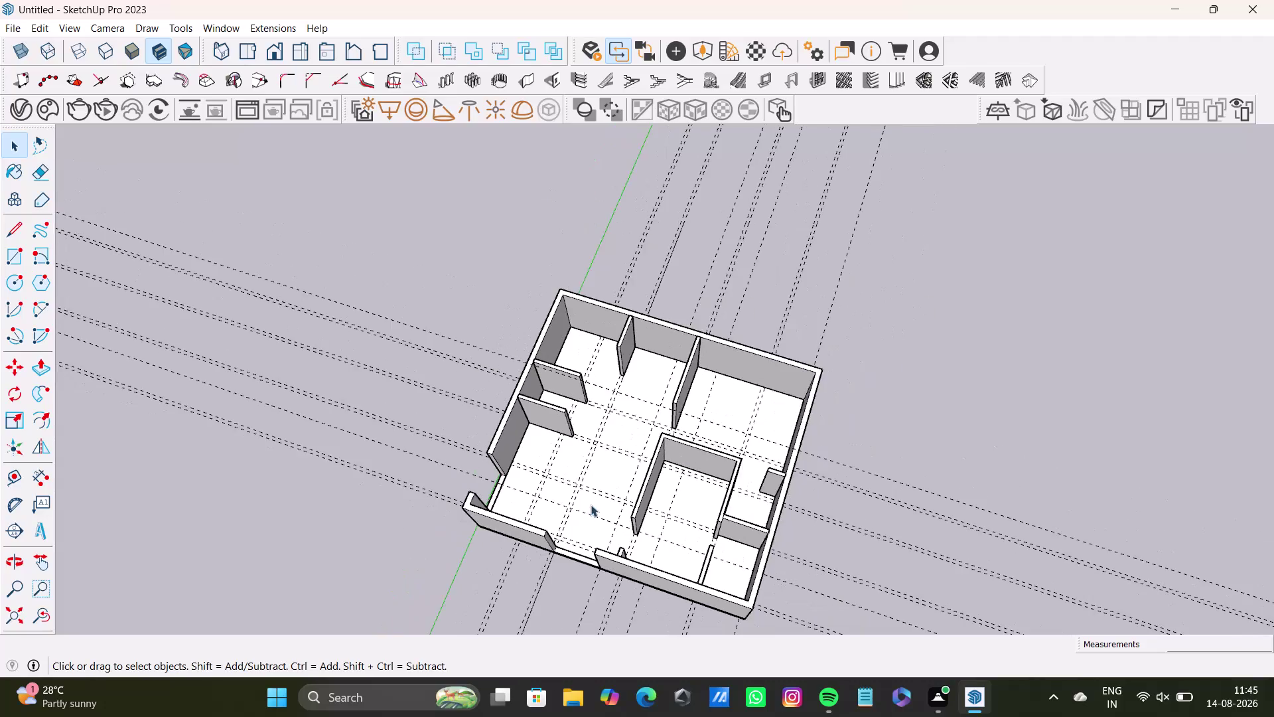
Orbit the floor plan to the thin jamb and select its front face.
middle_drag(603, 546, 793, 406)
scroll(up, 3)
middle_drag(701, 529, 929, 472)
scroll(up, 3)
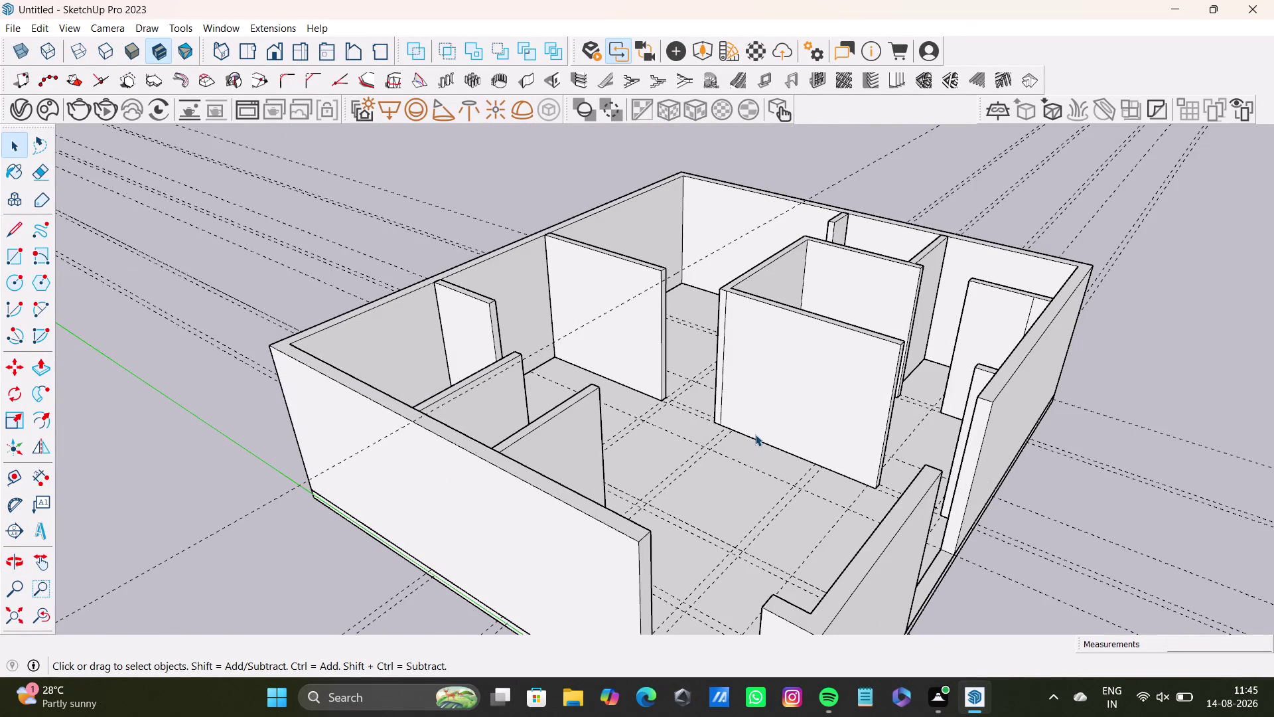
middle_drag(765, 454, 464, 438)
middle_drag(582, 343, 704, 322)
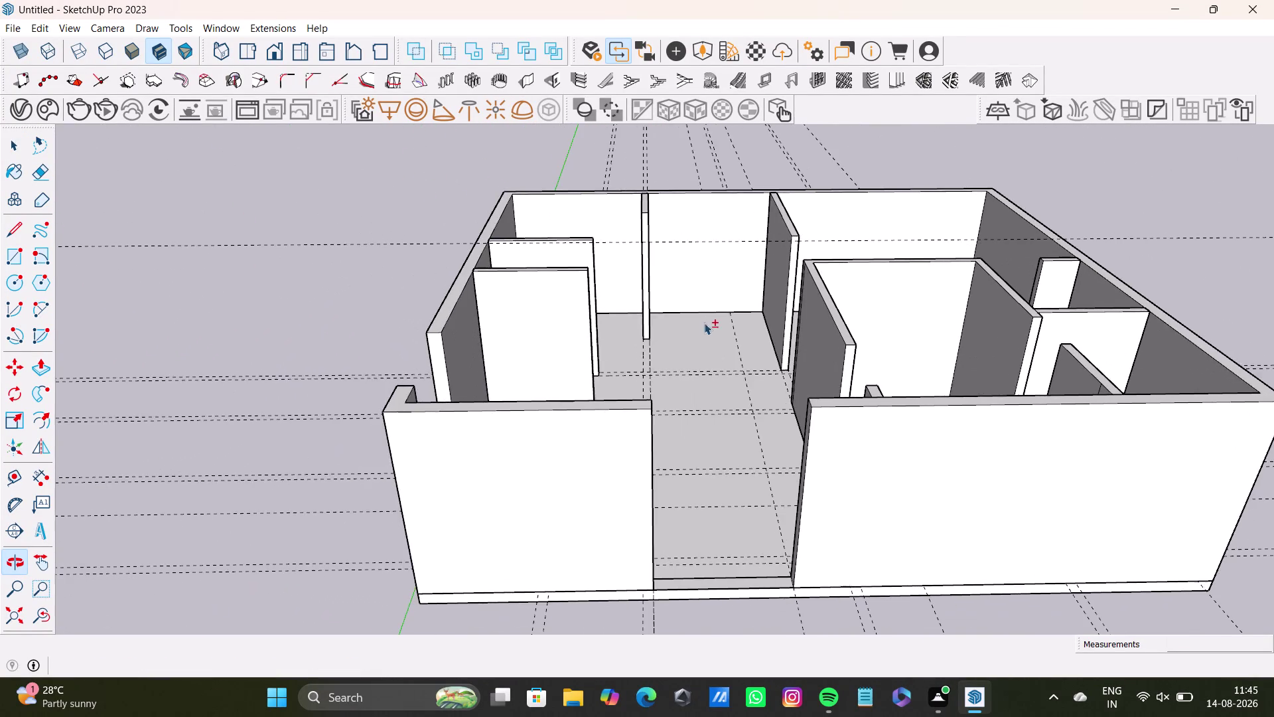
middle_drag(653, 404, 382, 391)
middle_drag(633, 323, 643, 439)
scroll(up, 3)
scroll(up, 3)
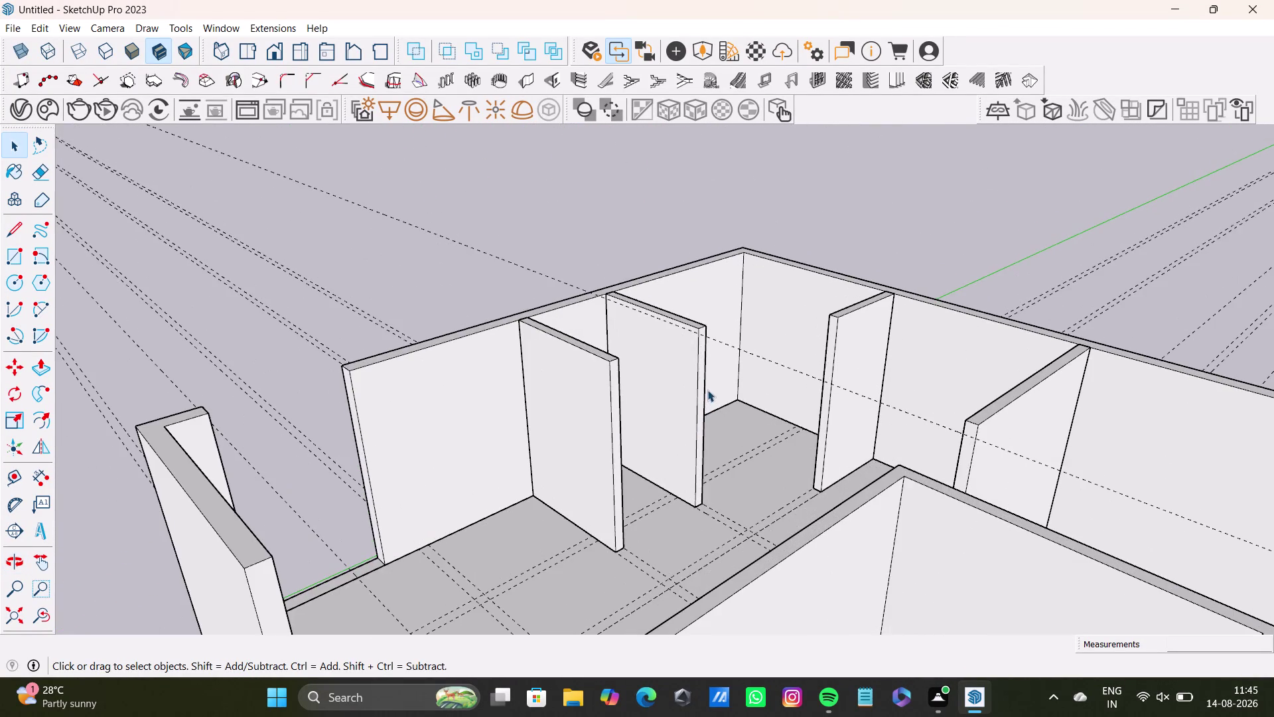
middle_drag(707, 389, 676, 346)
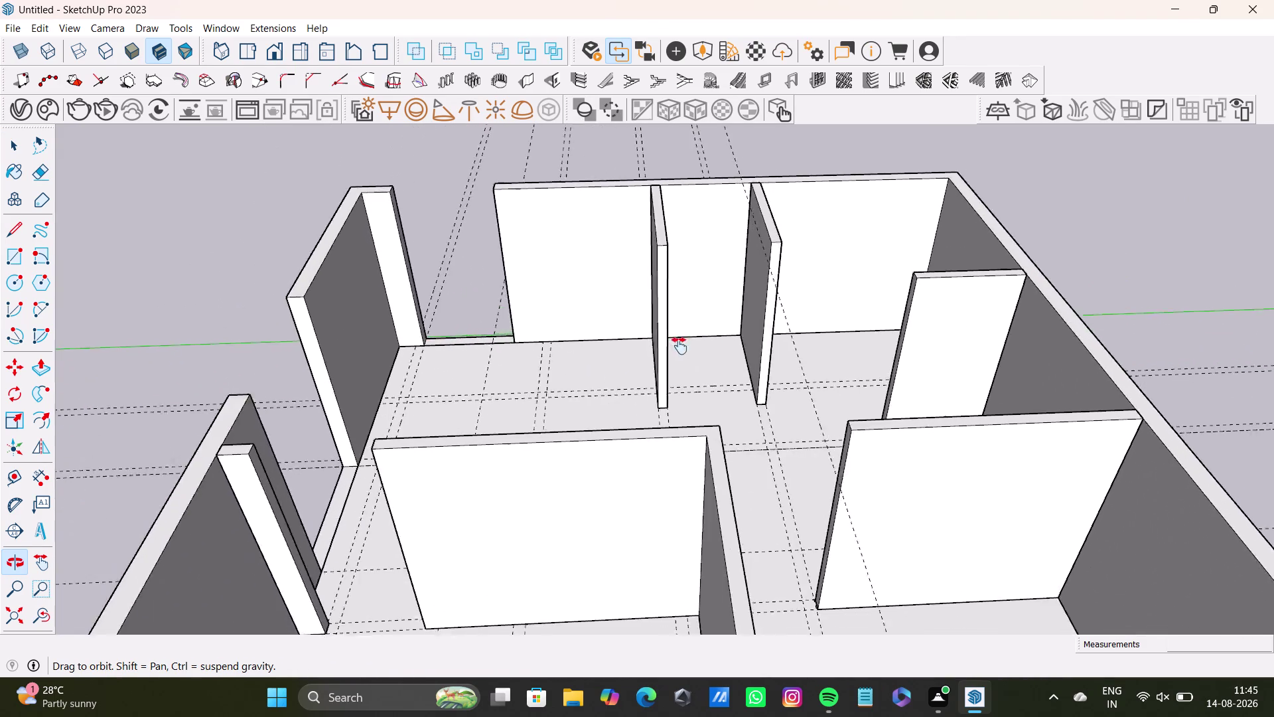
middle_drag(676, 345, 819, 278)
middle_drag(614, 412, 380, 442)
middle_drag(386, 372, 400, 366)
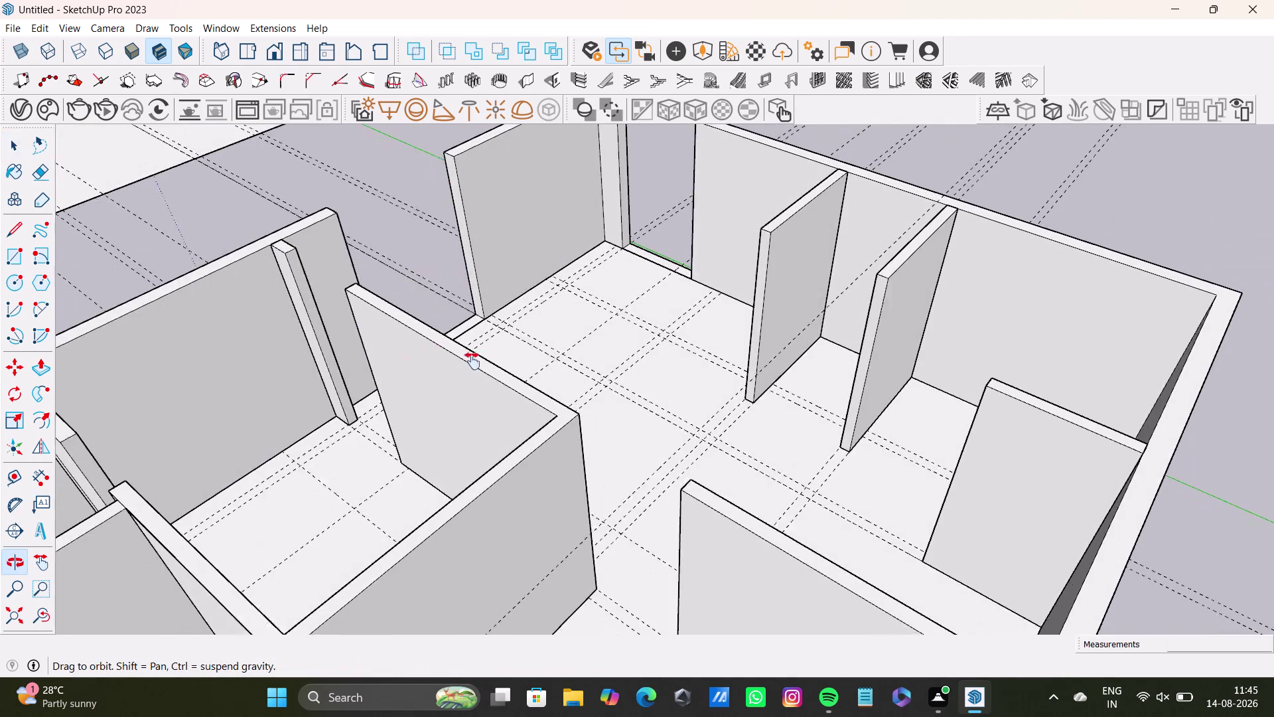
middle_drag(400, 366, 592, 398)
scroll(up, 3)
middle_drag(585, 330, 708, 411)
middle_drag(664, 437, 535, 447)
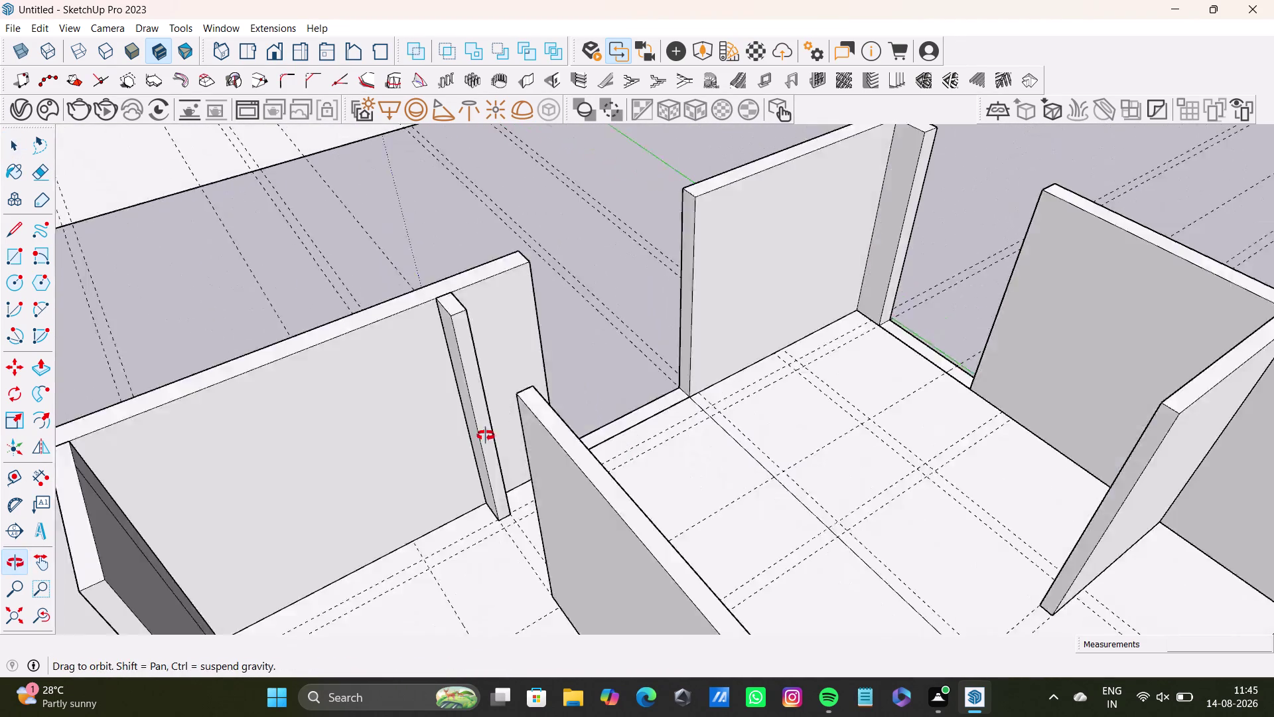
middle_drag(535, 447, 488, 436)
middle_drag(485, 388, 680, 440)
scroll(up, 3)
scroll(up, 3)
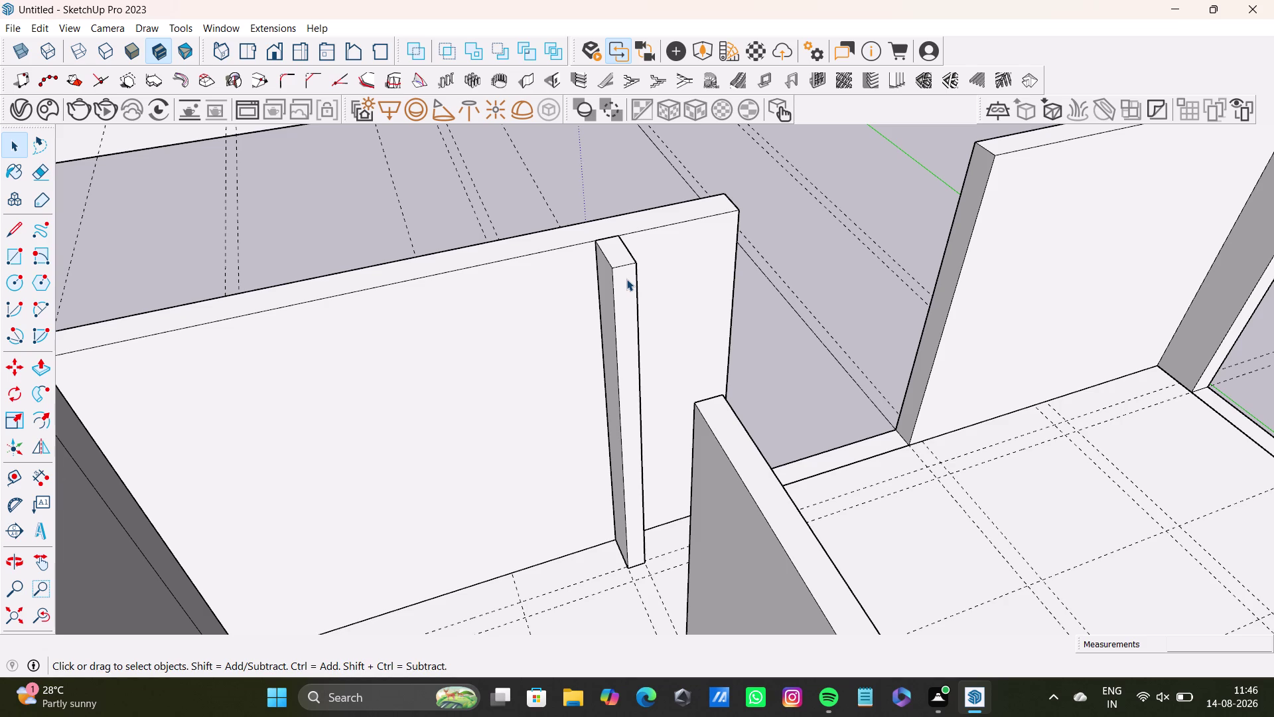
key(space)
double_click(629, 366)
double_click(620, 325)
click(625, 325)
scroll(down, 3)
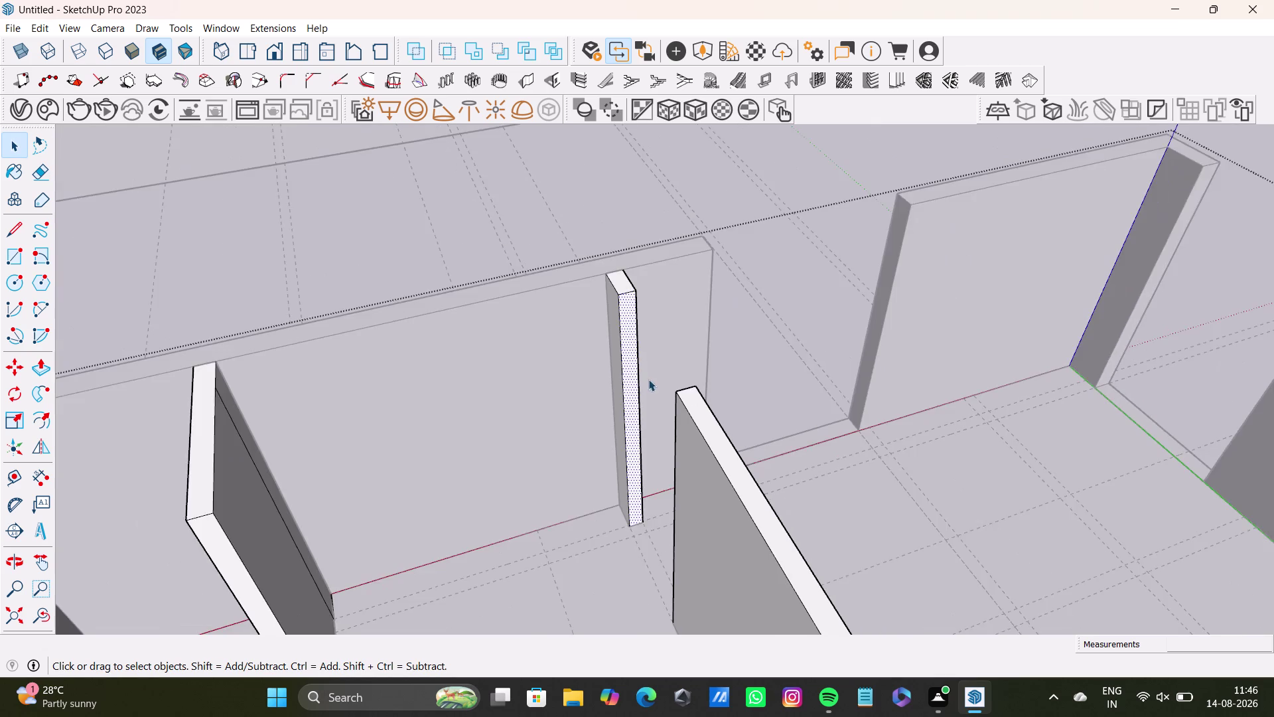
scroll(down, 3)
middle_drag(683, 358, 744, 310)
middle_drag(741, 336, 661, 379)
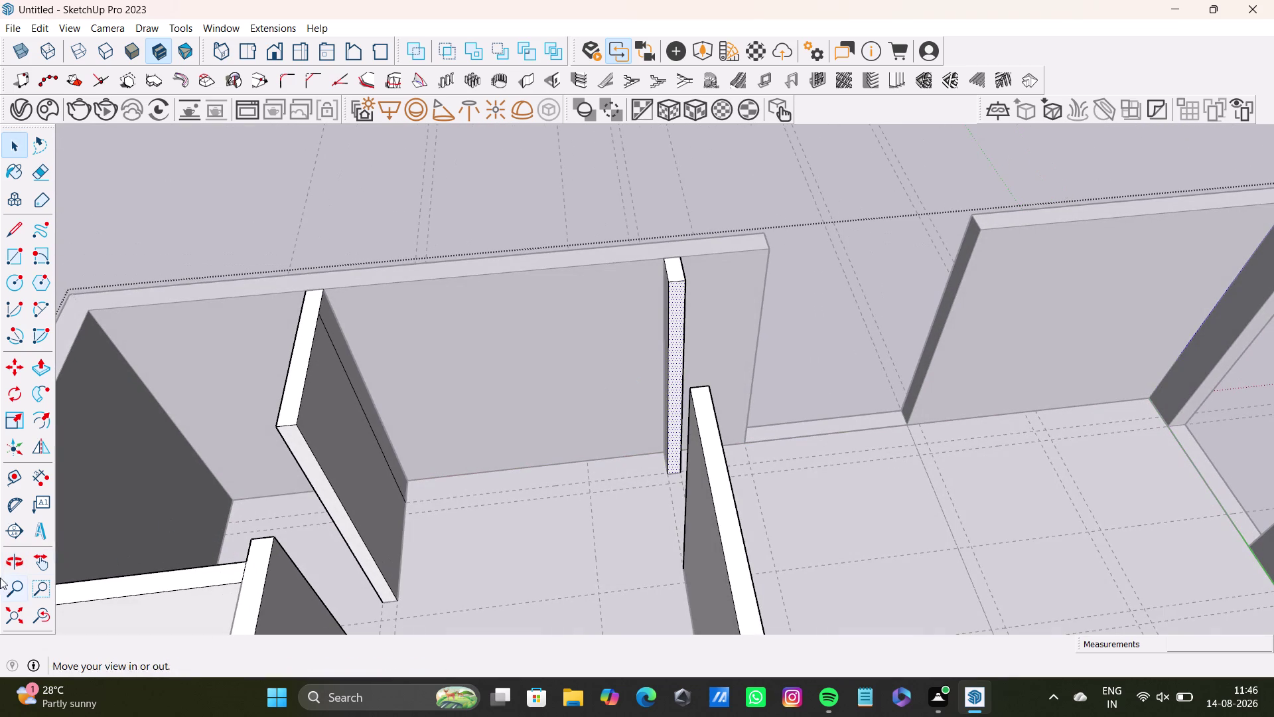
Place a Tape Measure guide partway down the thin jamb from its top edge.
click(11, 464)
scroll(up, 3)
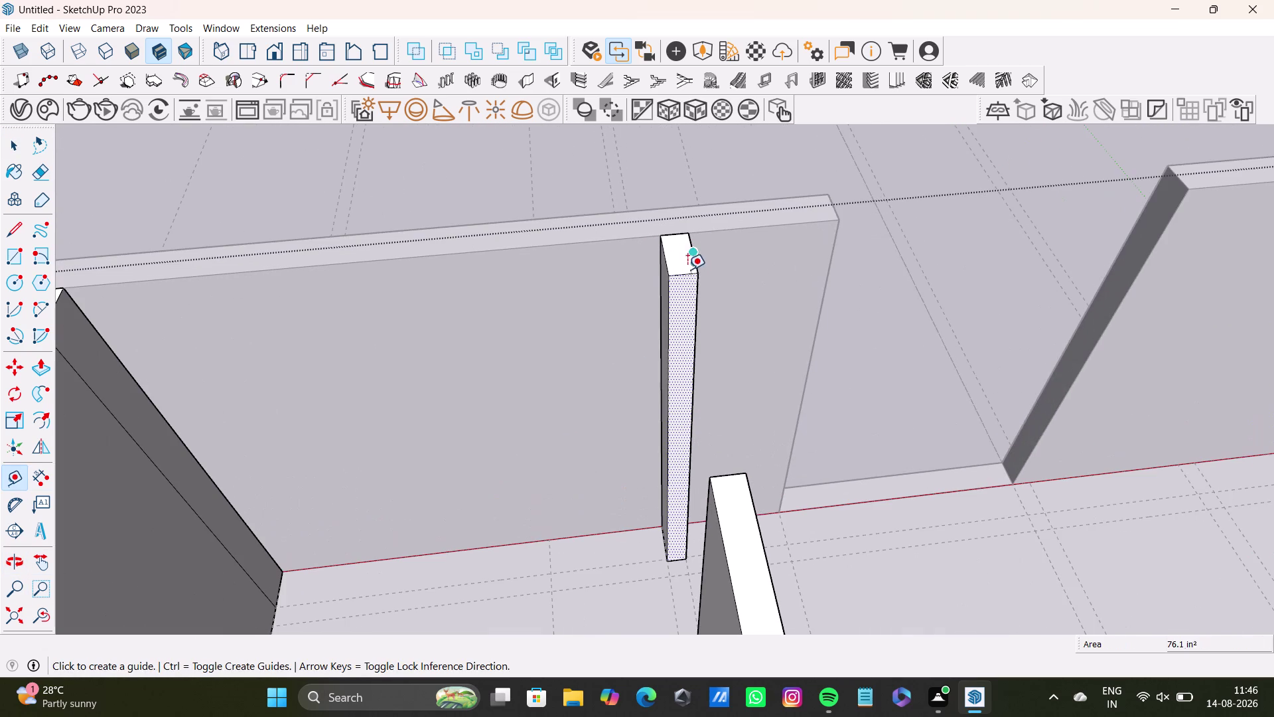
click(688, 272)
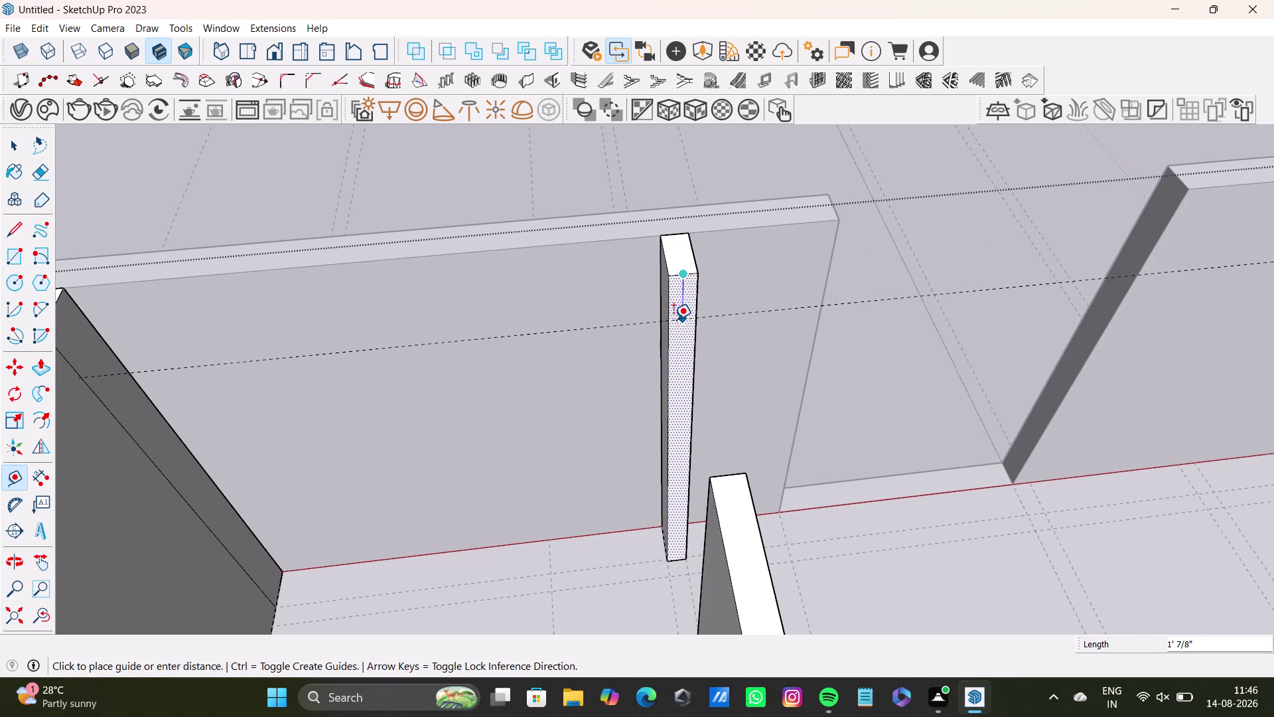
click(676, 325)
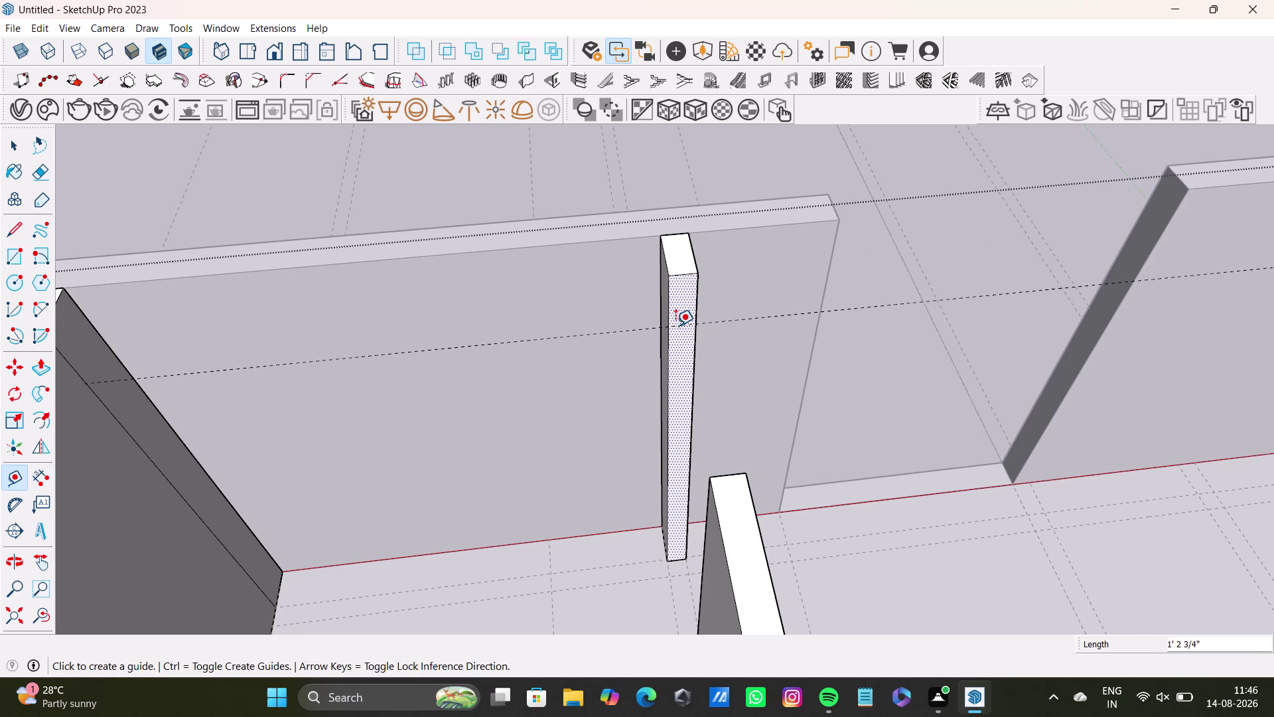
Draw a line along the guide, splitting the jamb face into upper and lower parts.
key(space)
click(12, 235)
scroll(up, 3)
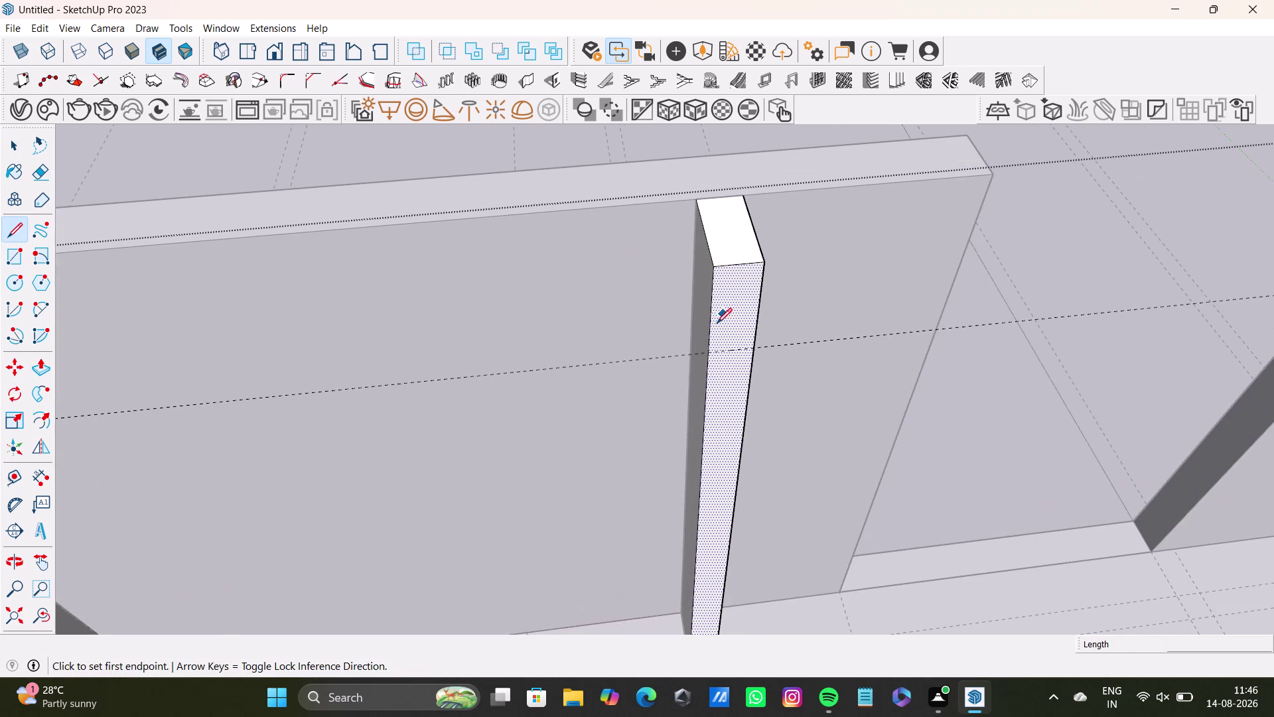
click(708, 354)
click(756, 347)
key(space)
click(719, 316)
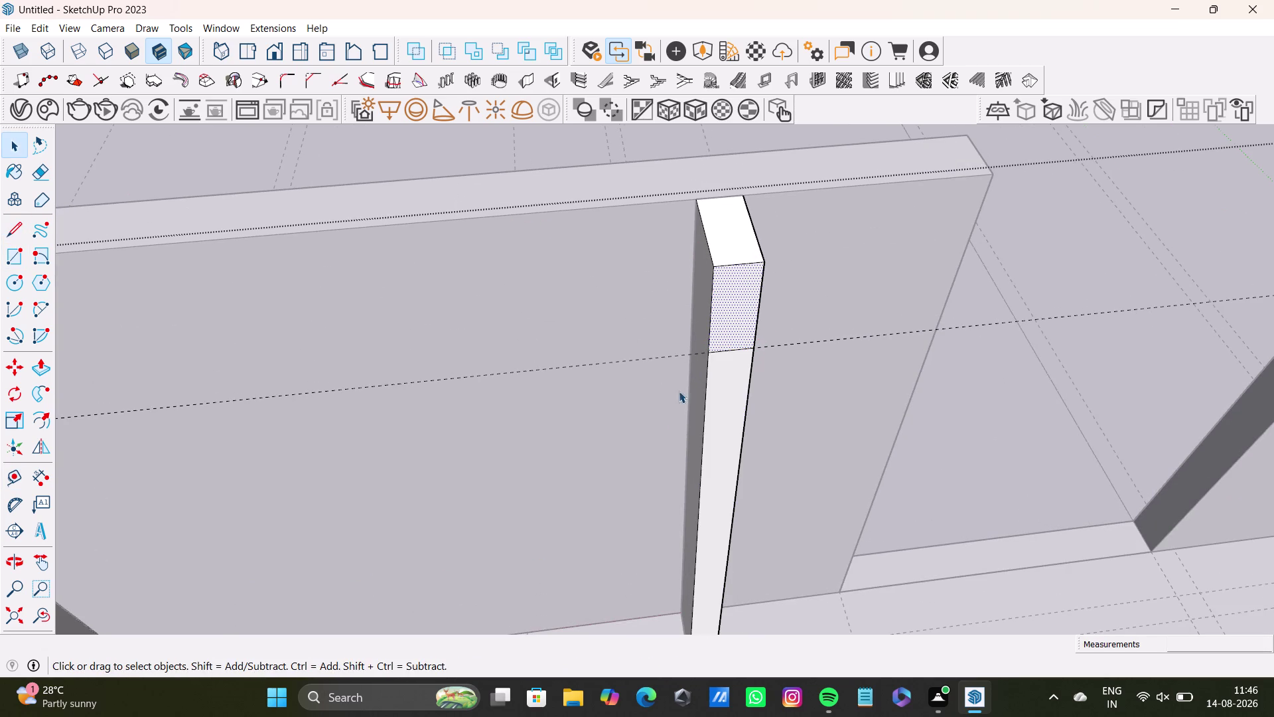
Push/Pull the jamb's upper section across the doorway to form a lintel.
middle_drag(658, 420, 932, 438)
key(p)
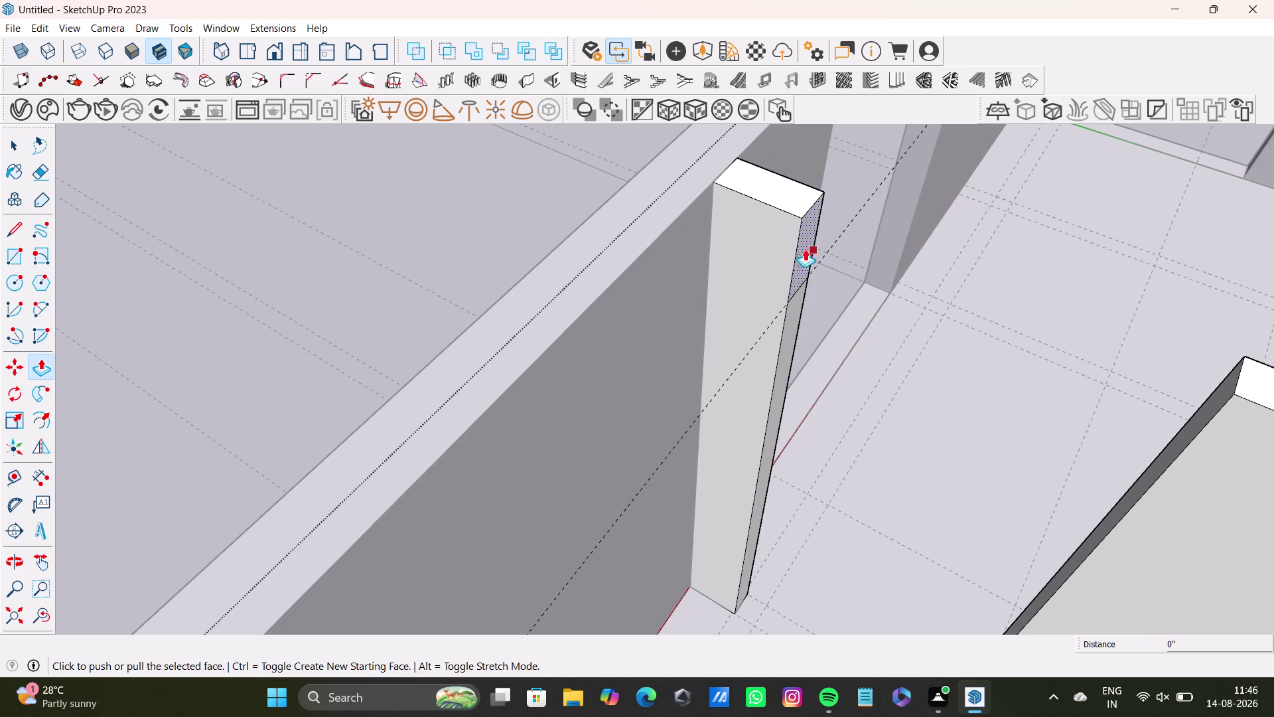
click(800, 247)
click(1234, 382)
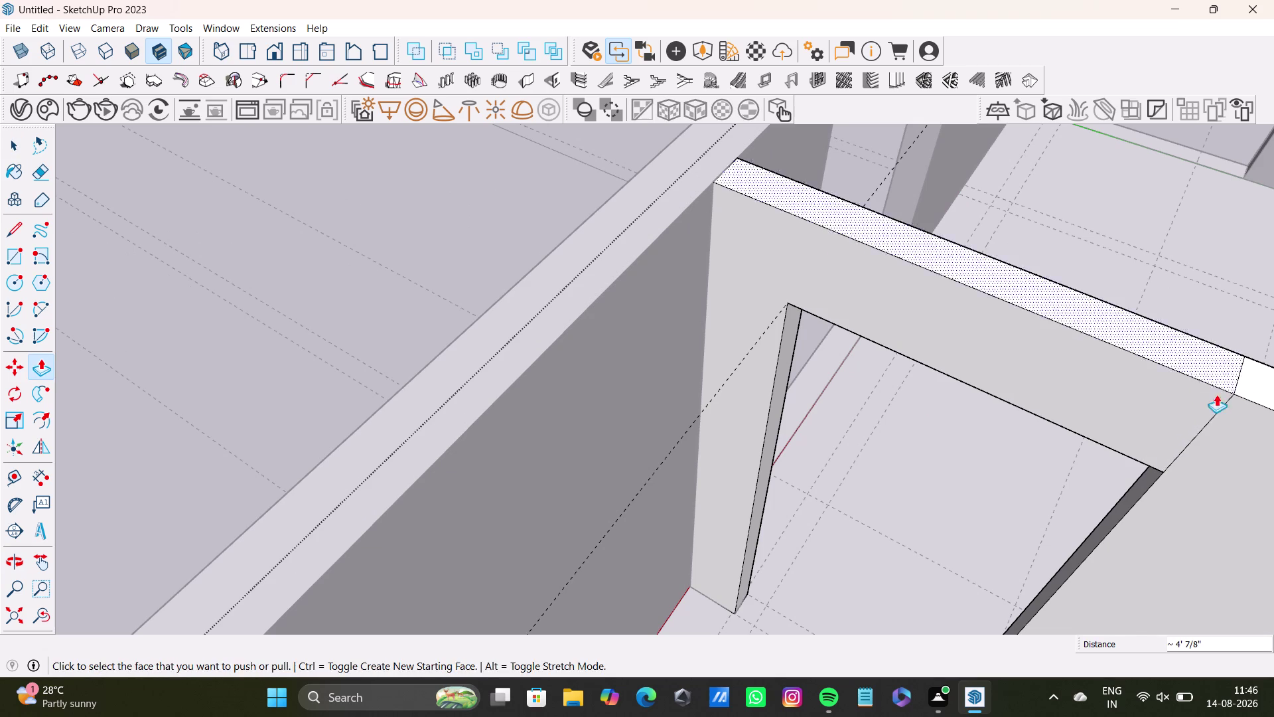
key(space)
Delete the leftover edges where the lintel meets the wall.
middle_drag(1157, 421, 877, 366)
scroll(up, 3)
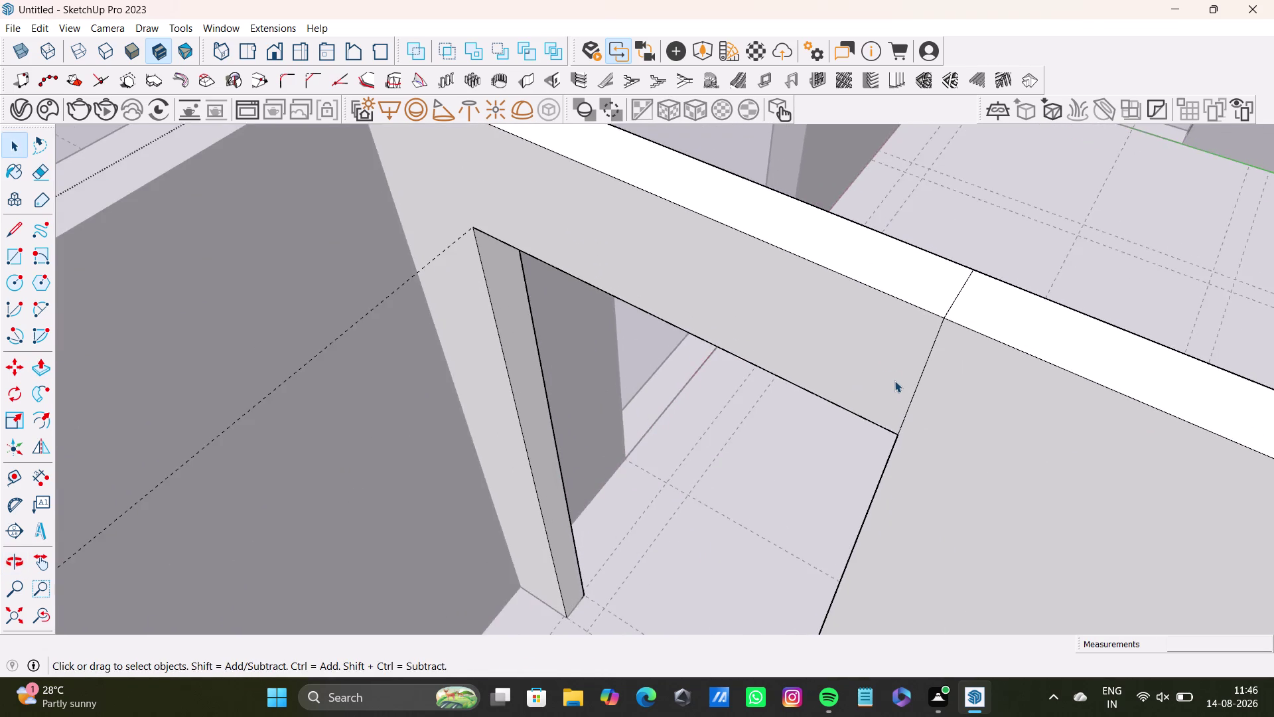
middle_drag(895, 381, 957, 372)
key(space)
click(911, 362)
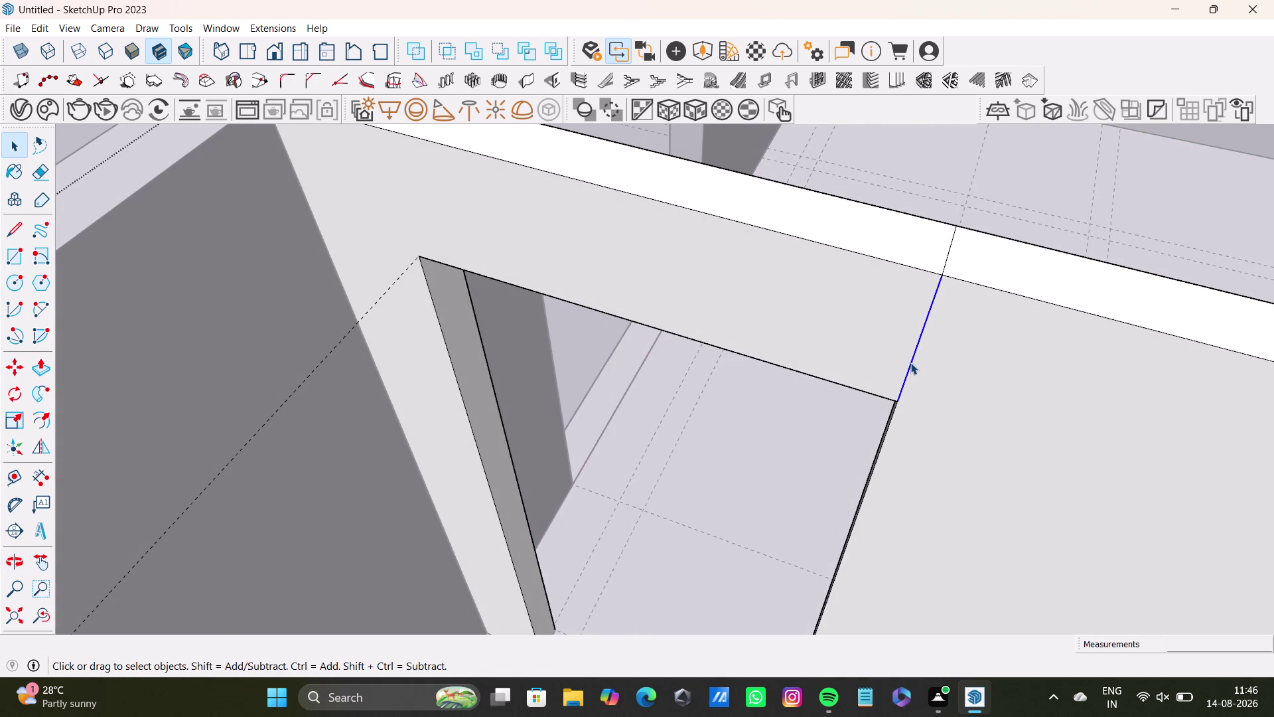
key(Delete)
click(944, 269)
key(Delete)
Delete the leftover edge at the lintel's other end.
middle_drag(928, 342, 734, 354)
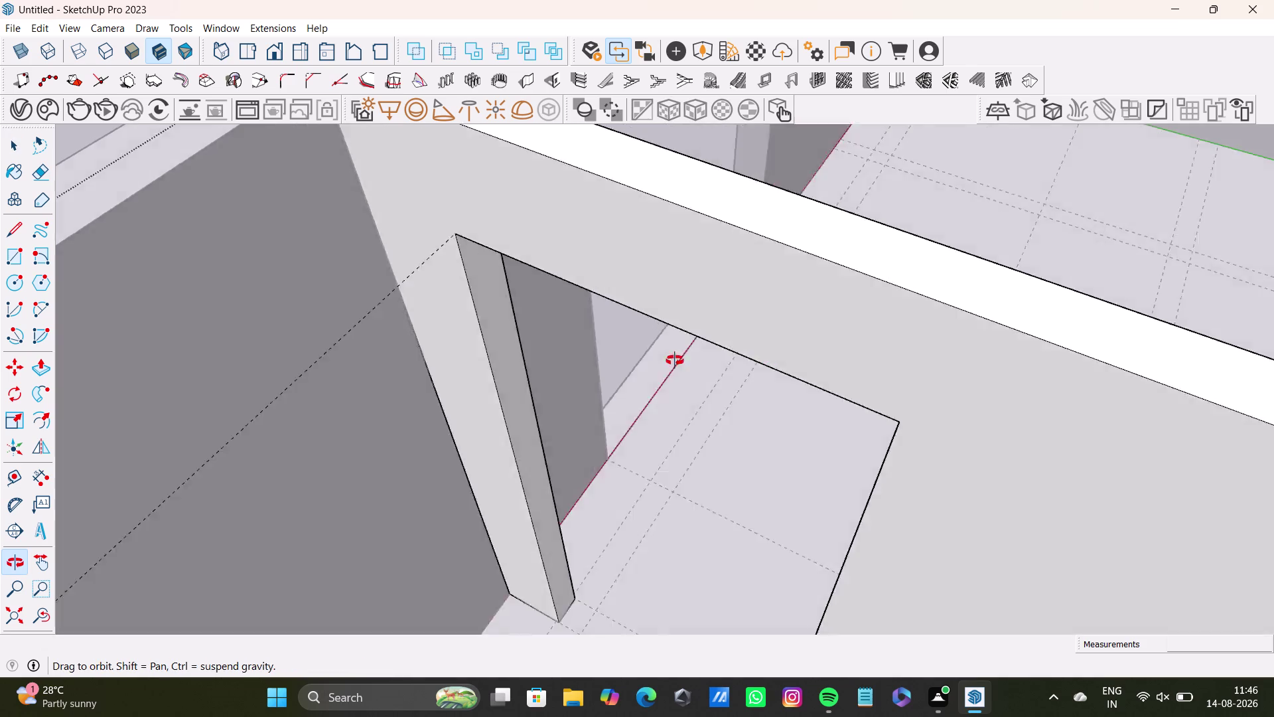
middle_drag(734, 354, 263, 296)
scroll(down, 3)
middle_drag(748, 476, 667, 415)
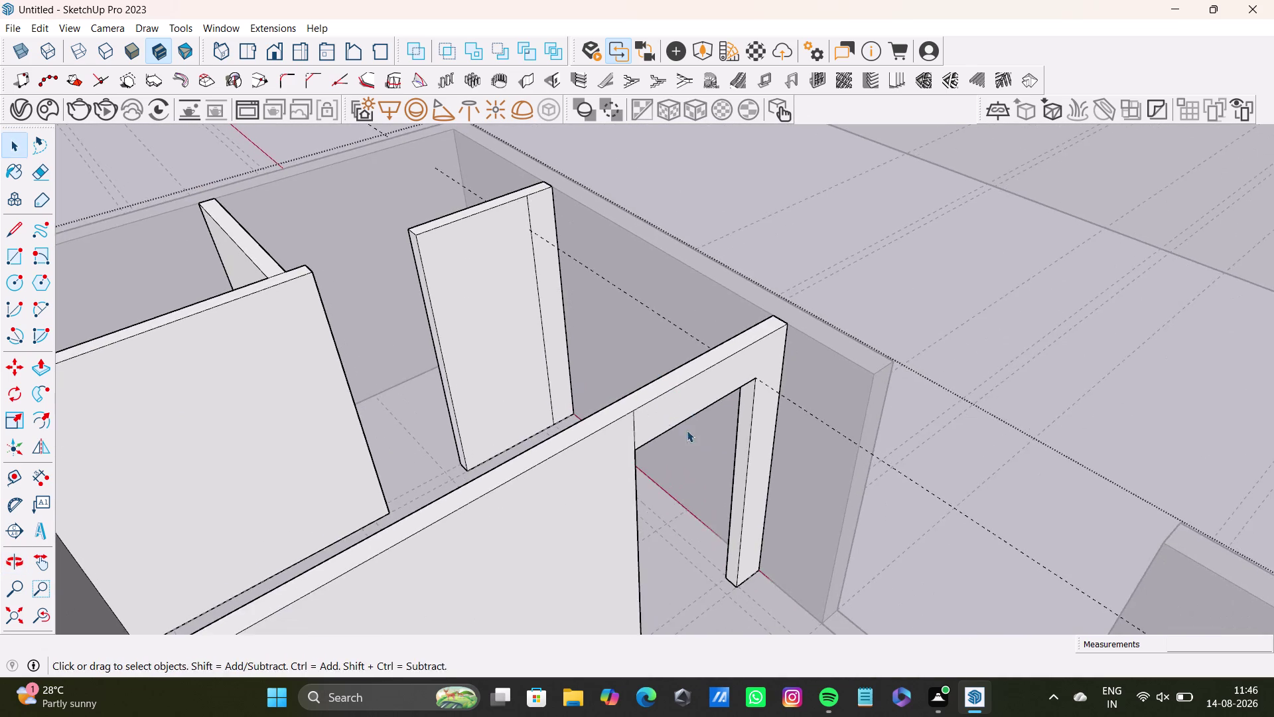
middle_drag(683, 431, 614, 433)
scroll(up, 3)
click(499, 428)
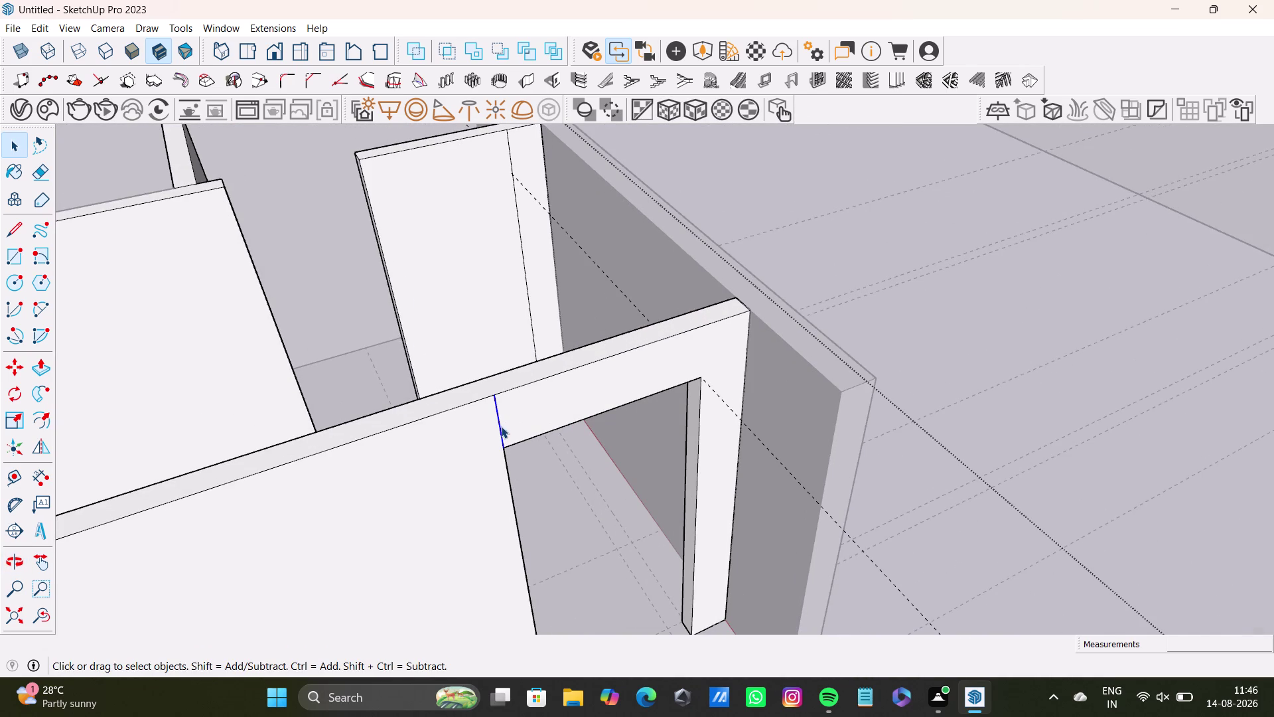
key(Delete)
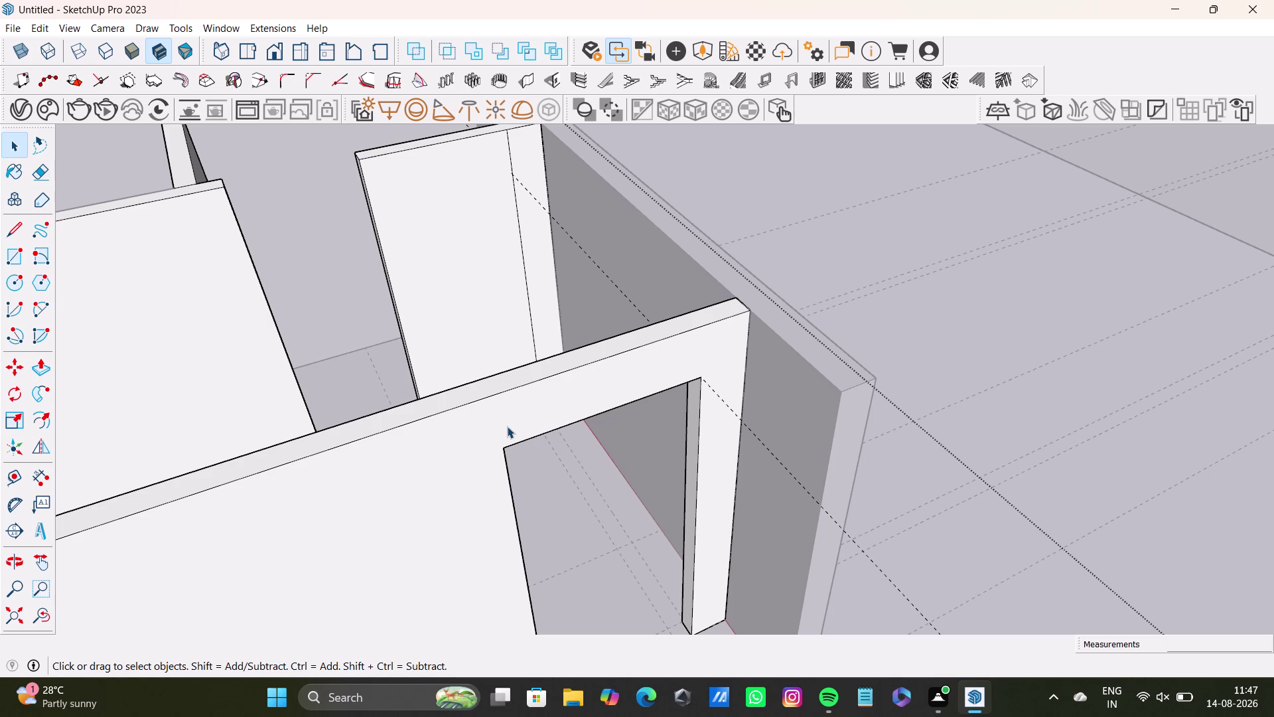
Zoom out and orbit back to view the room around the new lintel.
scroll(down, 3)
scroll(down, 3)
scroll(down, 3)
middle_drag(463, 393, 575, 453)
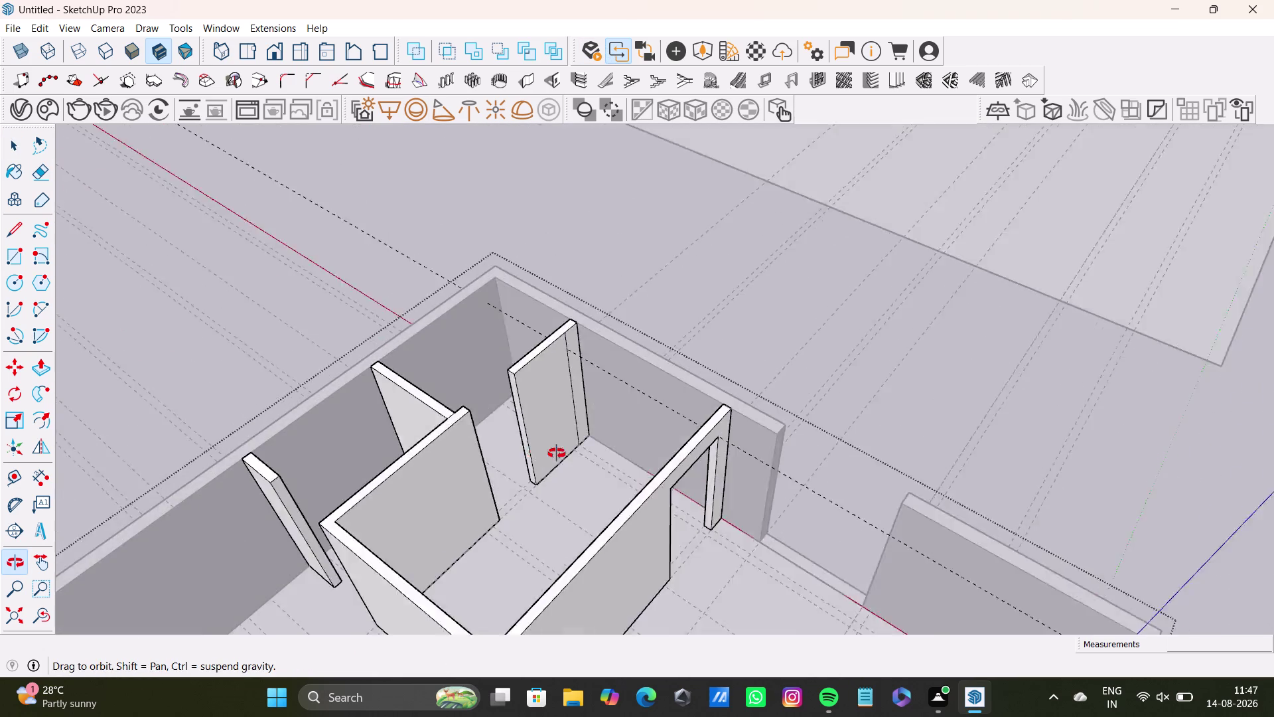
Select the partition wall and orbit toward its free end.
middle_drag(576, 452, 529, 450)
scroll(up, 3)
triple_click(516, 379)
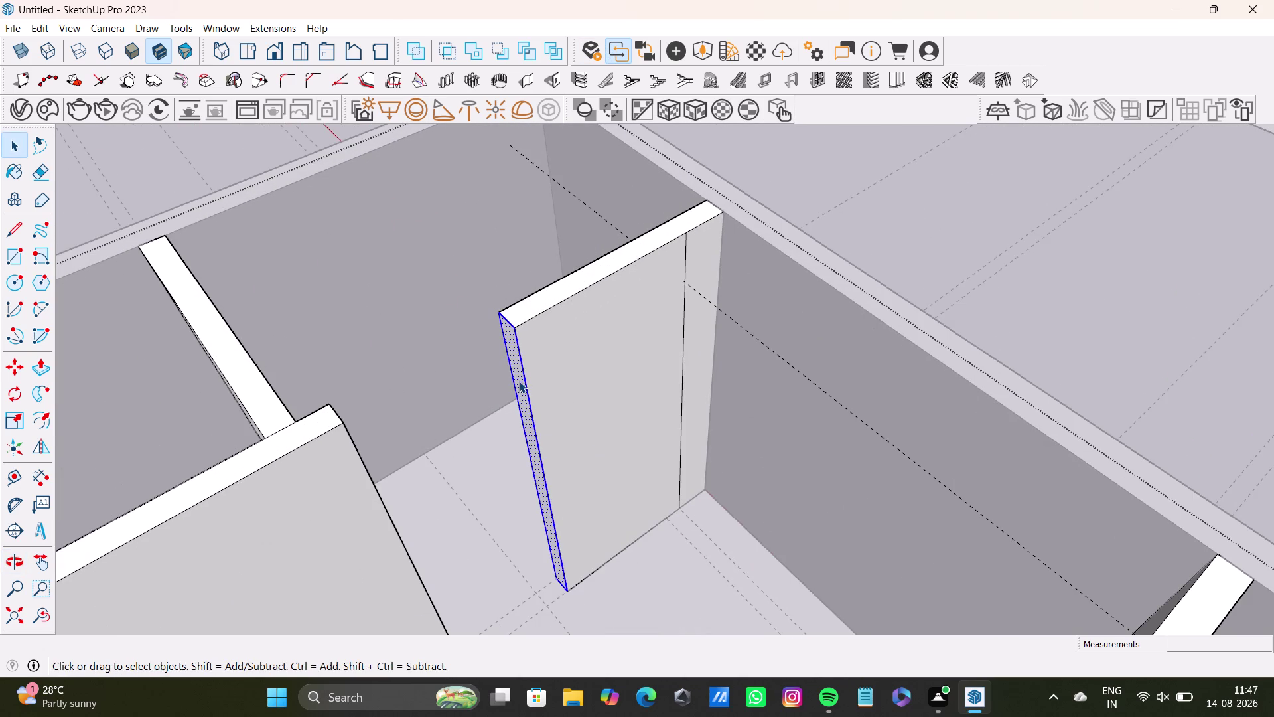
triple_click(556, 367)
click(522, 379)
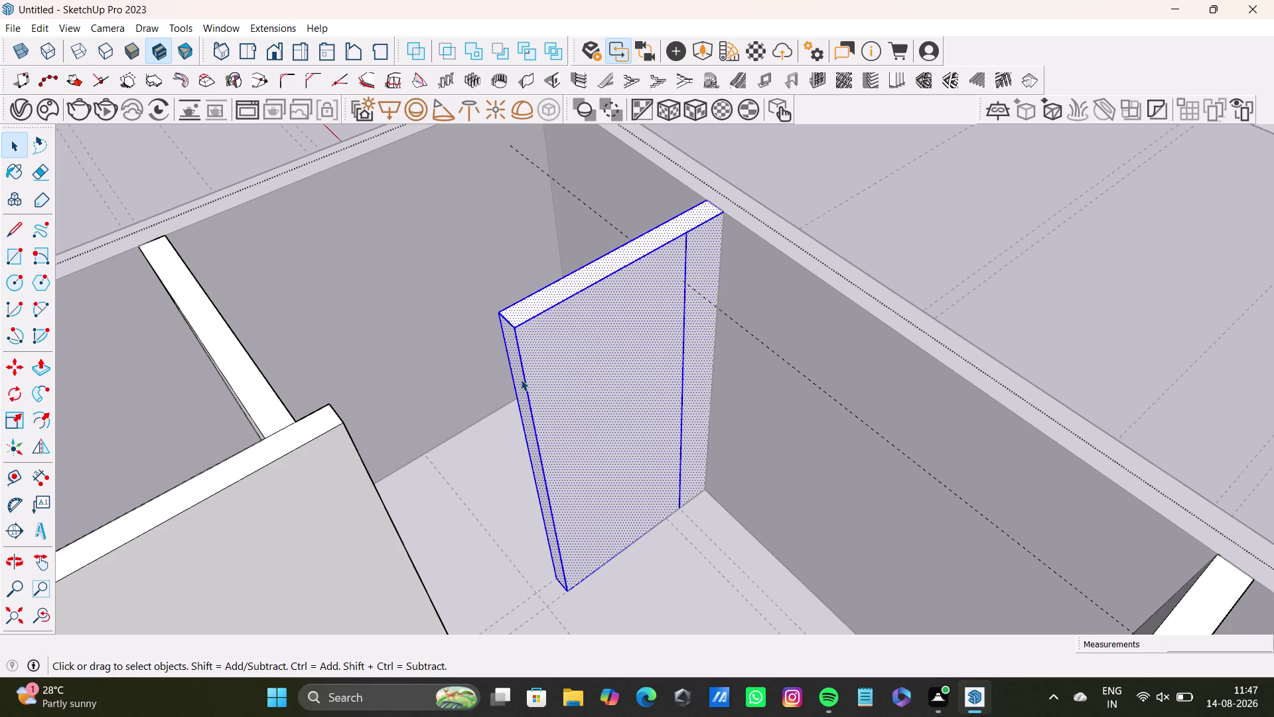
click(517, 378)
middle_drag(519, 404, 666, 381)
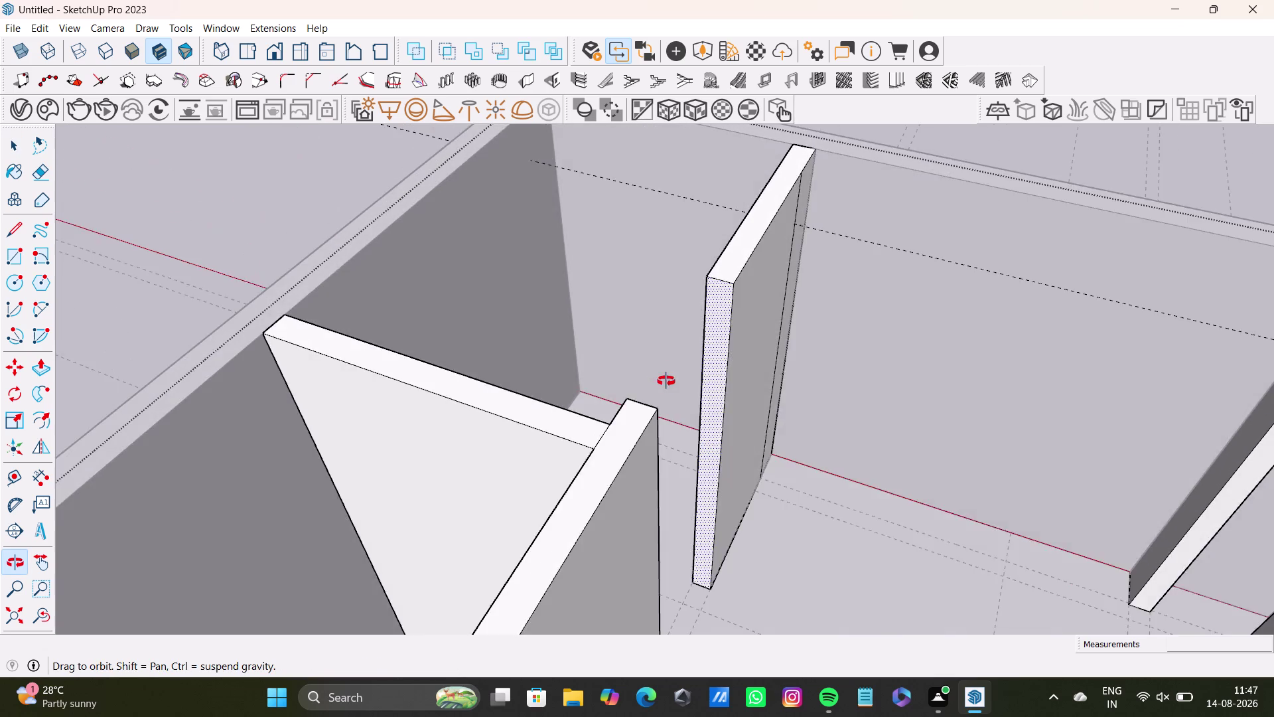
middle_drag(666, 381, 558, 419)
Place a Tape Measure guide partway down the partition's end face.
click(12, 478)
scroll(up, 3)
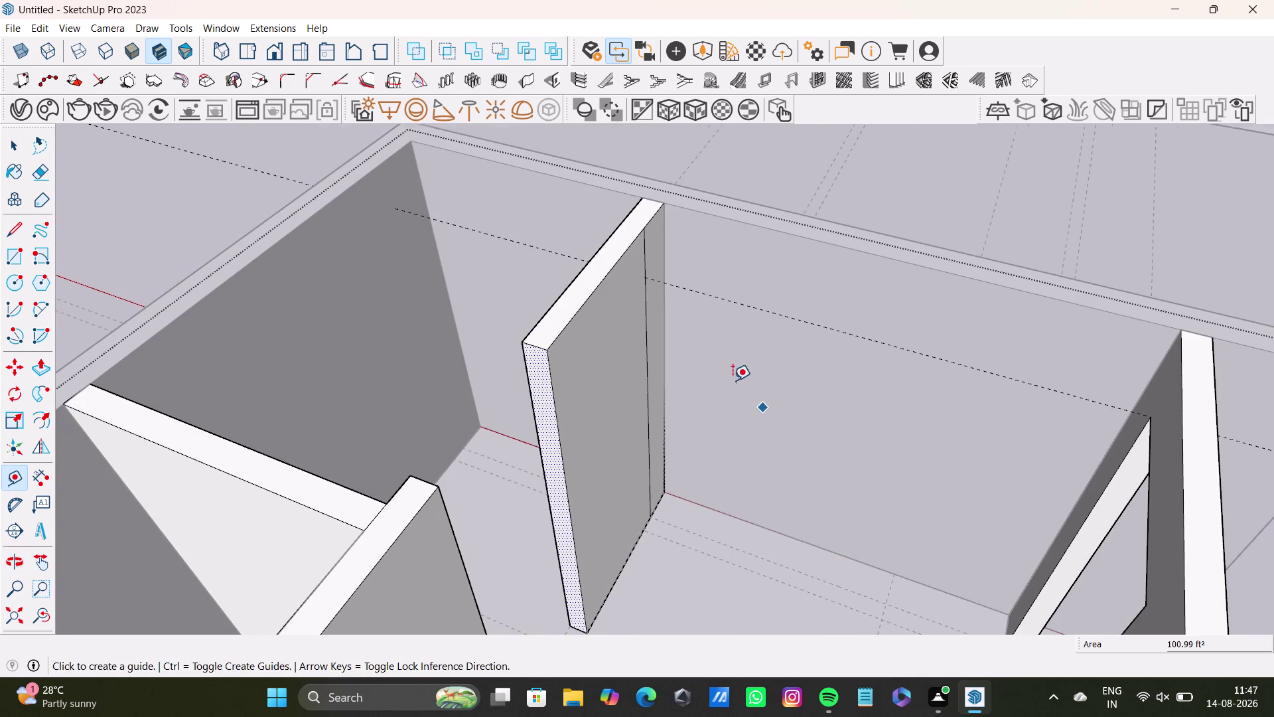
scroll(up, 3)
click(361, 309)
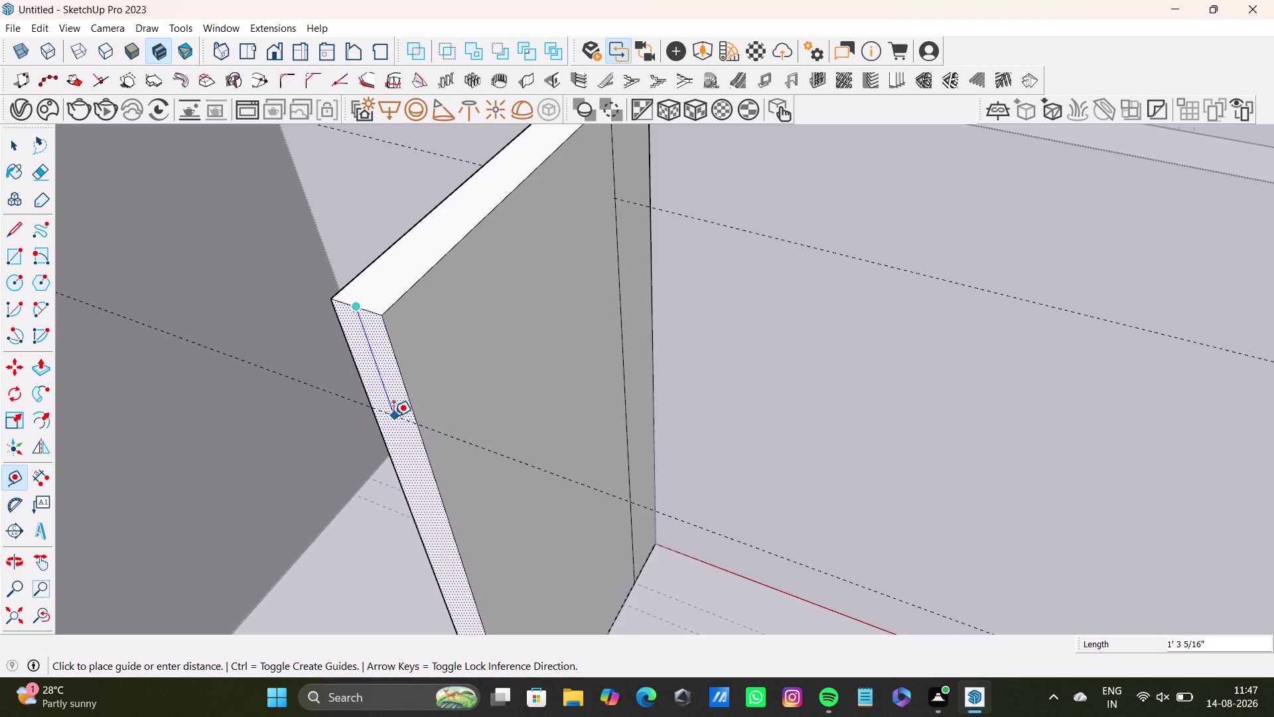
click(397, 417)
key(space)
middle_drag(381, 452, 444, 404)
Draw a line along the guide, splitting the partition's end face.
click(14, 231)
scroll(up, 3)
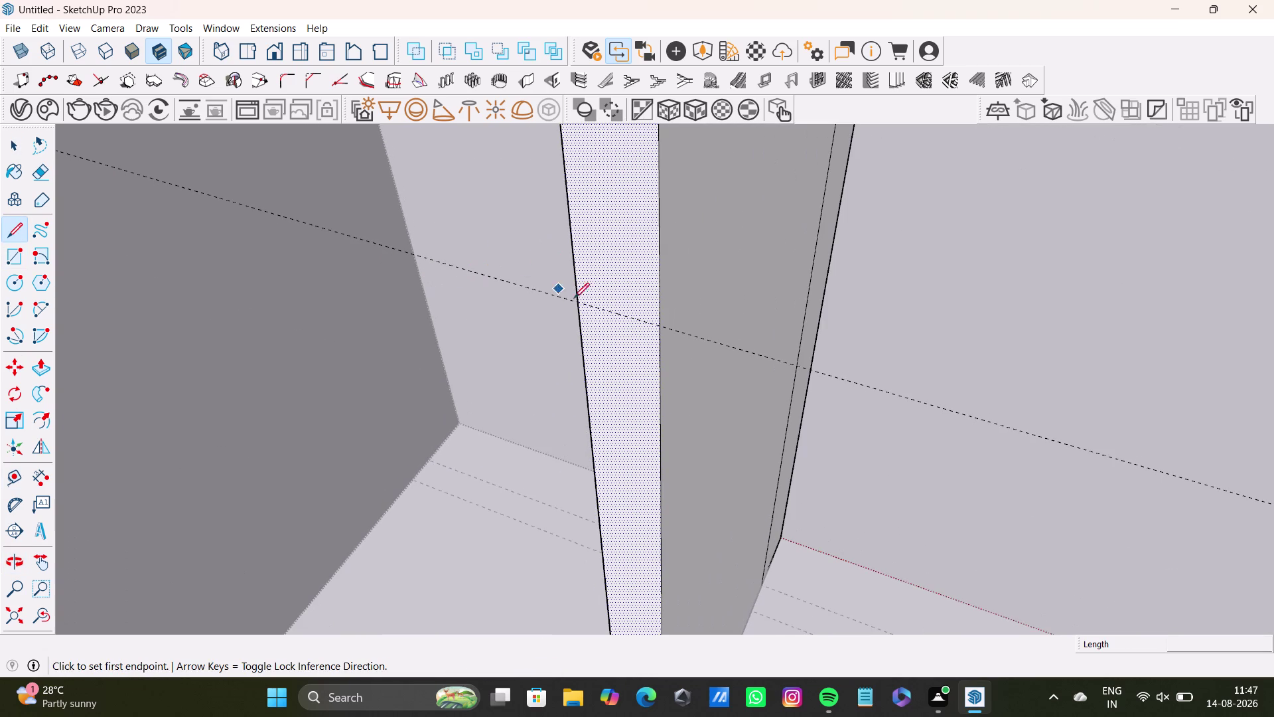
click(574, 297)
click(664, 322)
key(space)
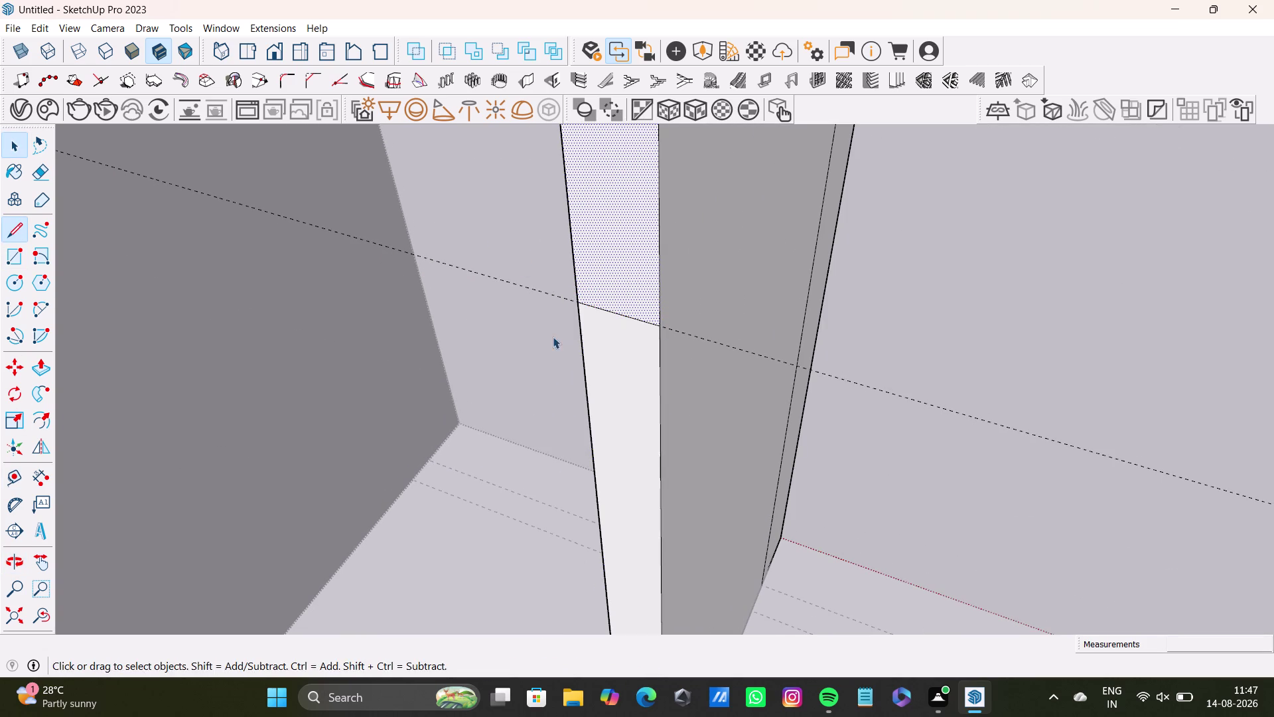
middle_drag(572, 348, 590, 451)
Push/Pull the upper end face across to the opposite wall as a header.
click(655, 497)
key(p)
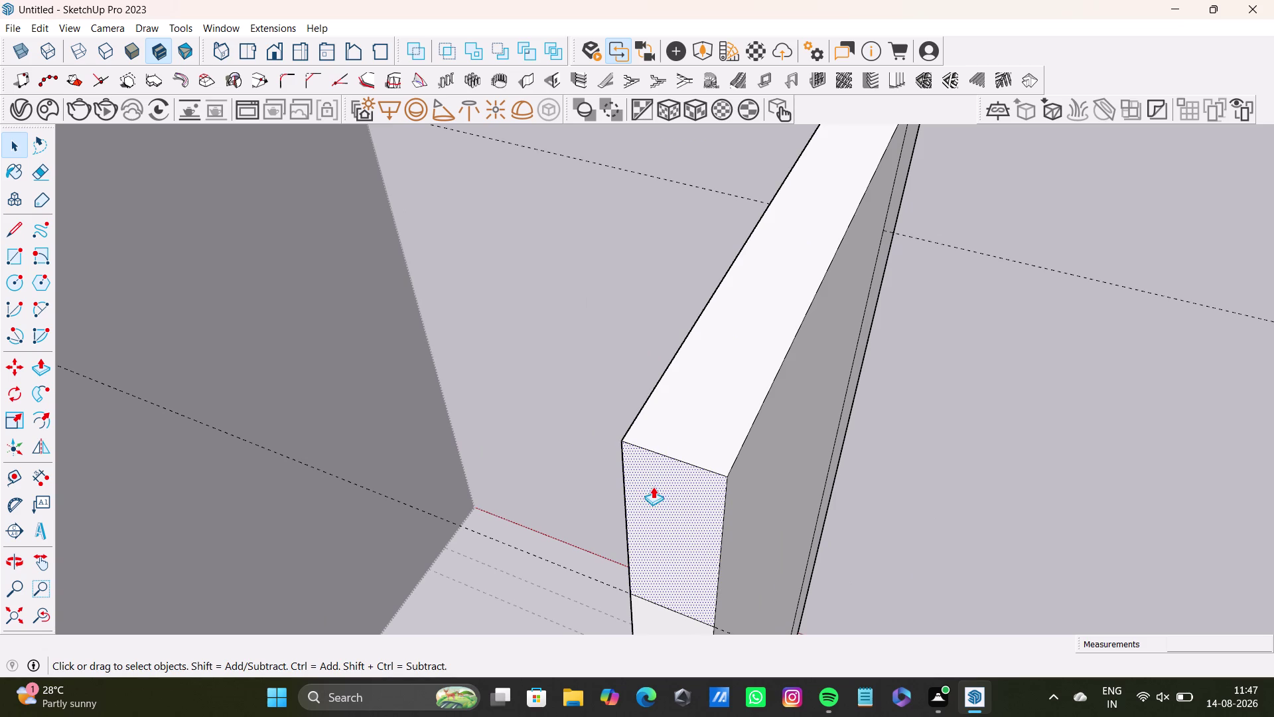
click(653, 486)
scroll(down, 3)
scroll(down, 3)
middle_drag(546, 543, 561, 283)
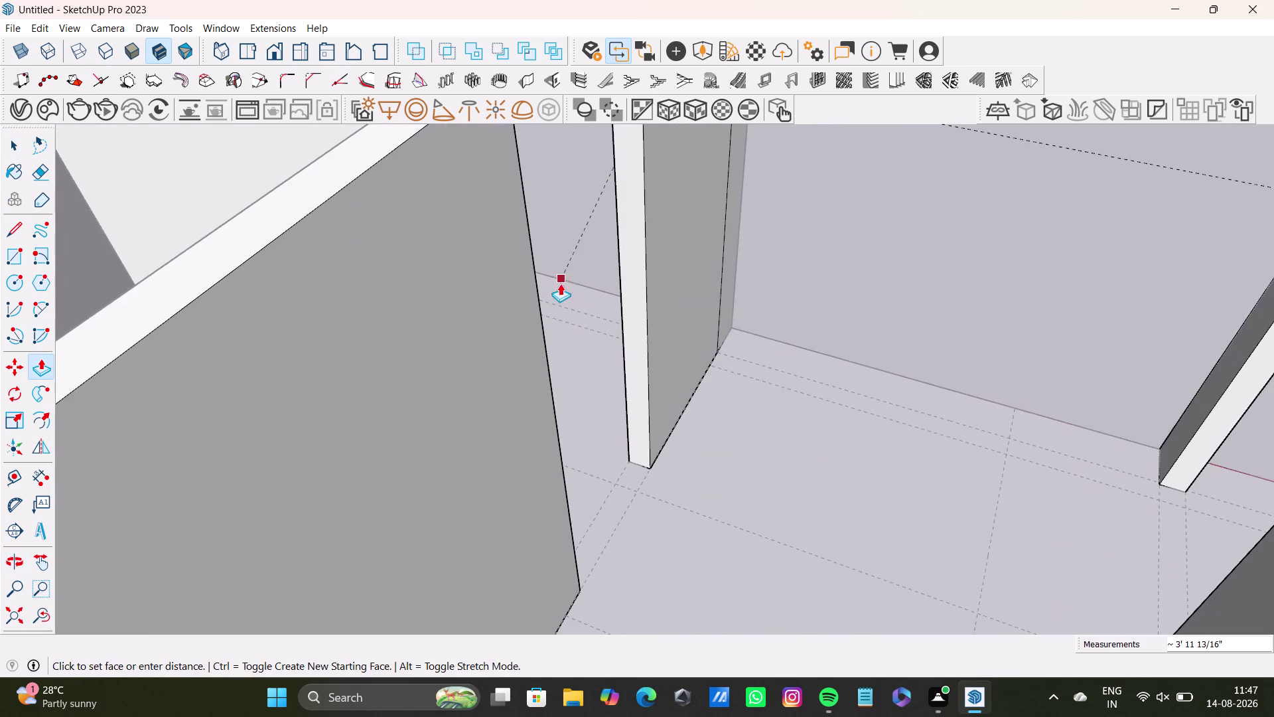
middle_drag(580, 285, 561, 478)
middle_drag(559, 482, 498, 486)
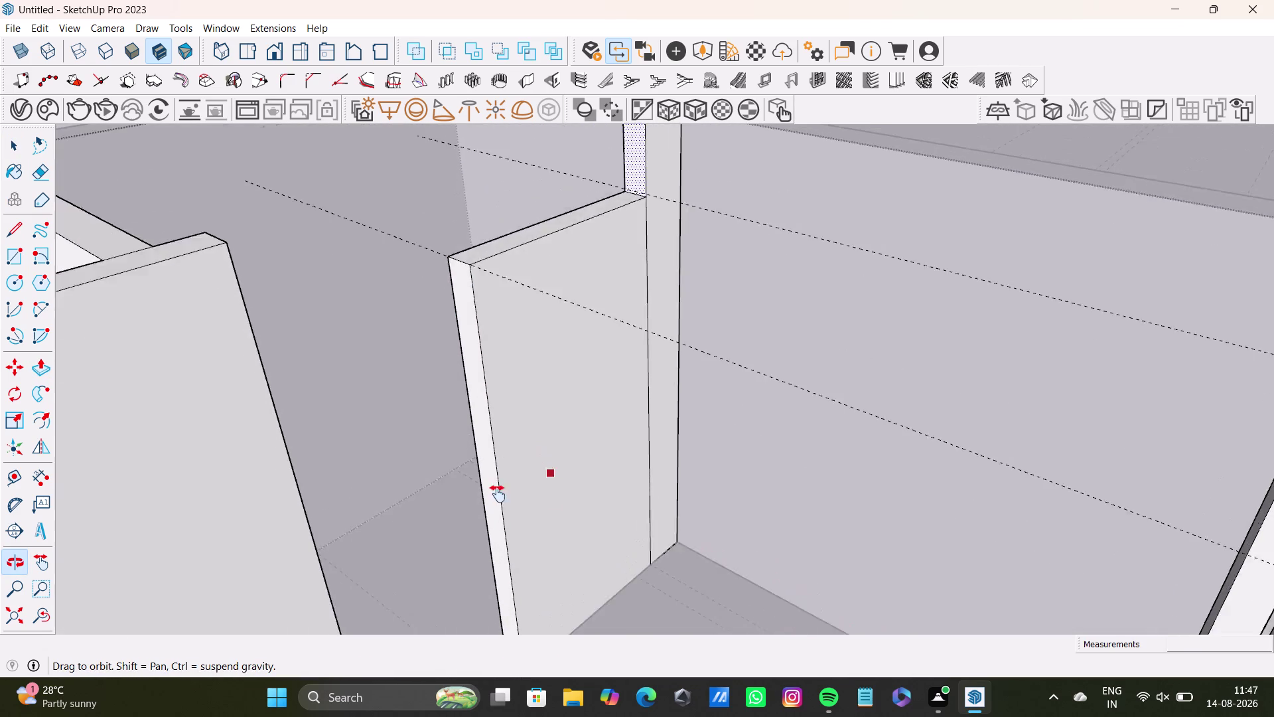
middle_drag(497, 486, 497, 495)
click(258, 397)
Delete the leftover seam edges where the header meets the wall.
key(space)
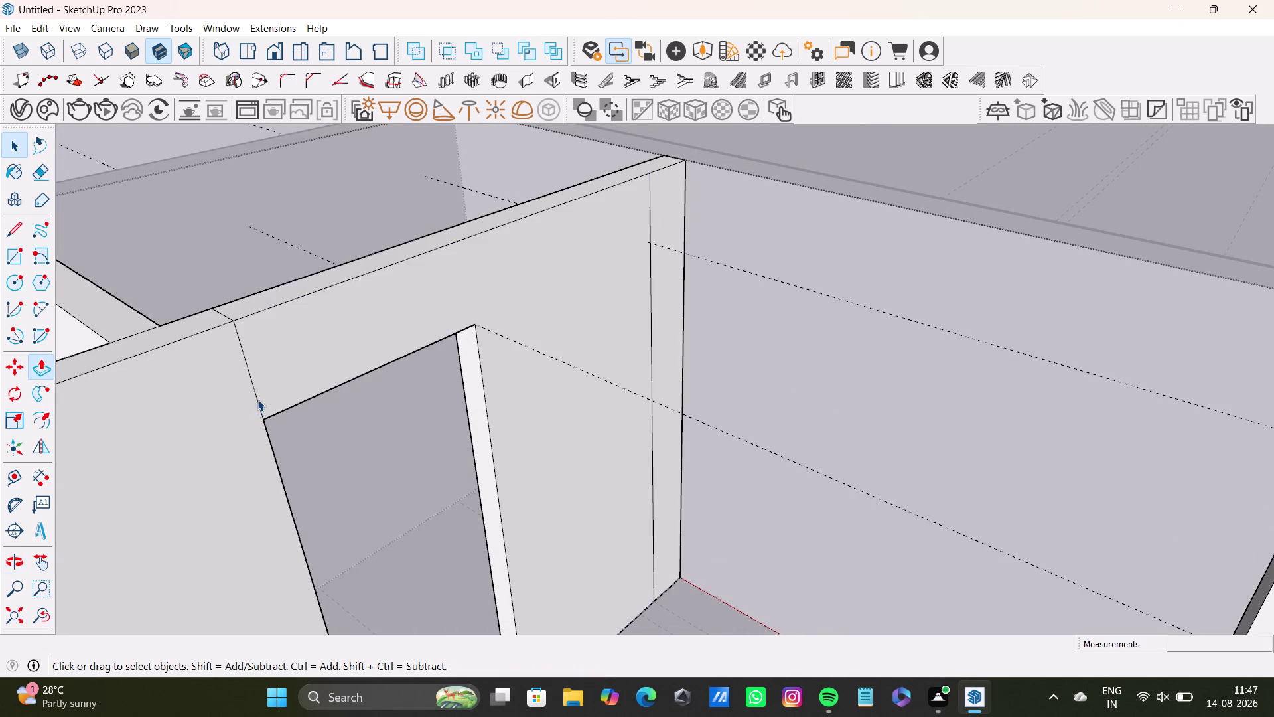
scroll(up, 3)
click(253, 398)
drag(259, 402, 261, 407)
click(261, 409)
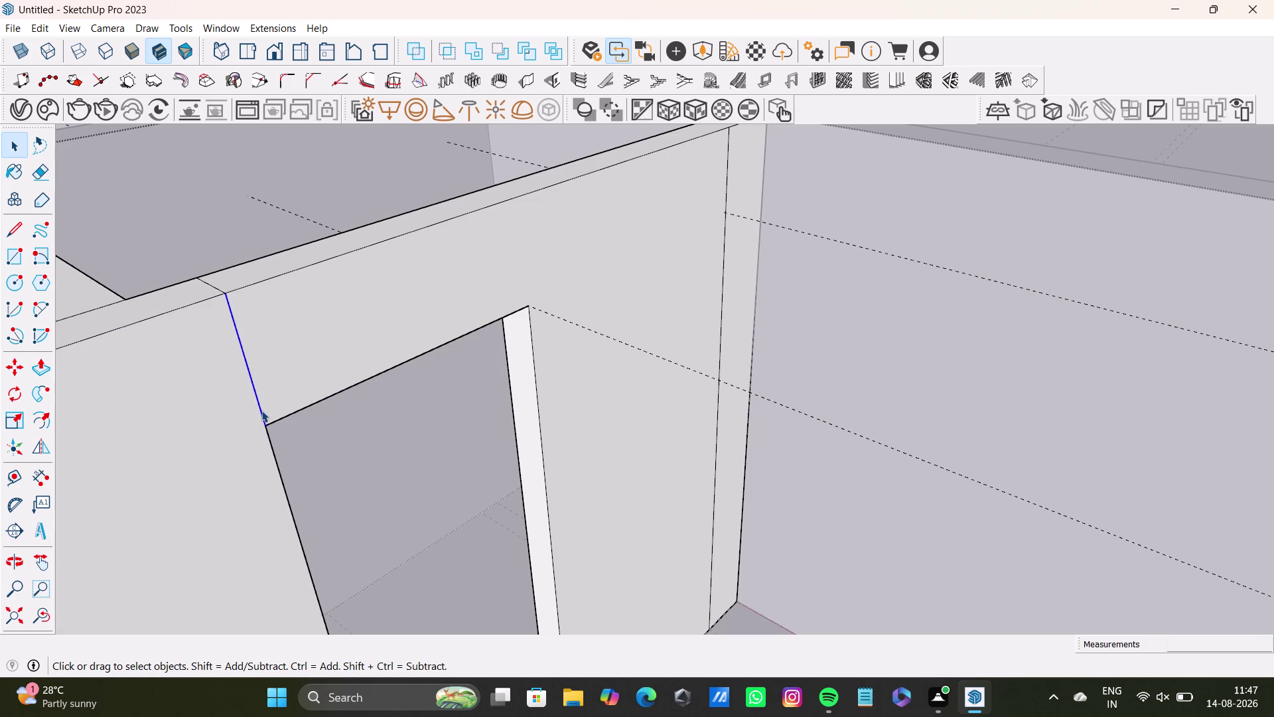
key(Delete)
click(221, 288)
key(Delete)
scroll(down, 3)
scroll(down, 3)
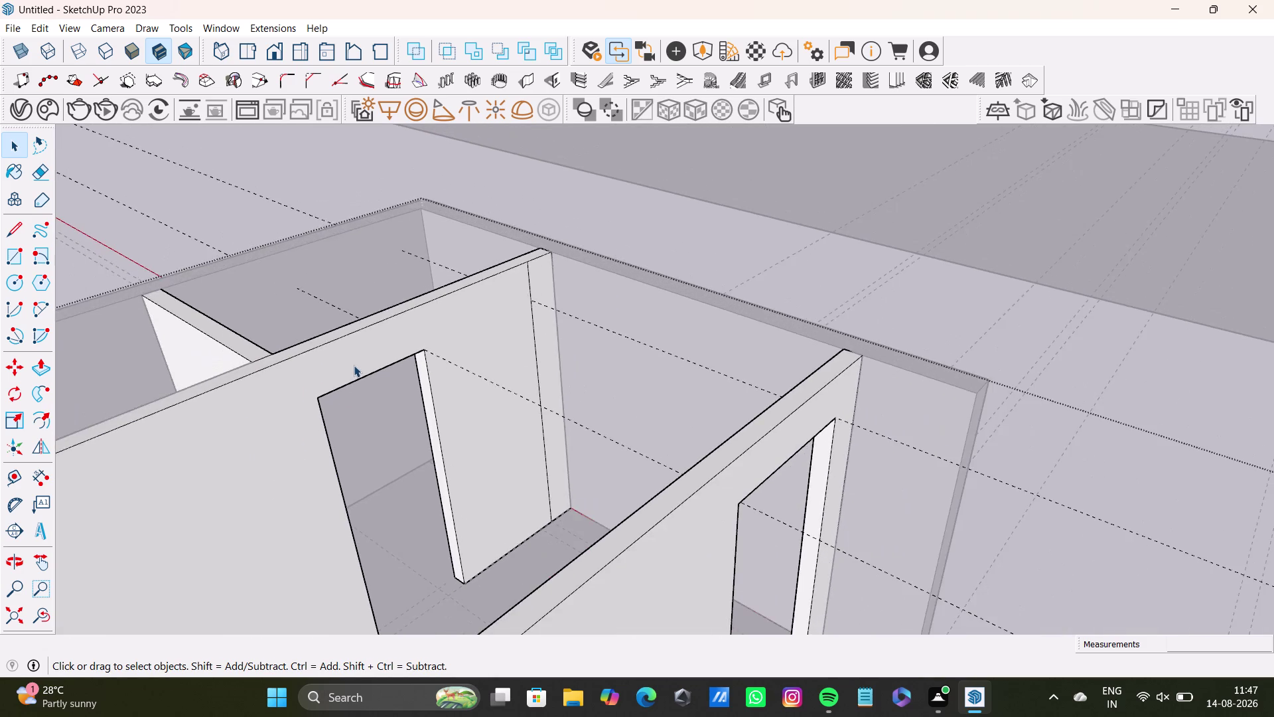
scroll(down, 3)
middle_drag(354, 362, 529, 297)
middle_drag(281, 386, 596, 396)
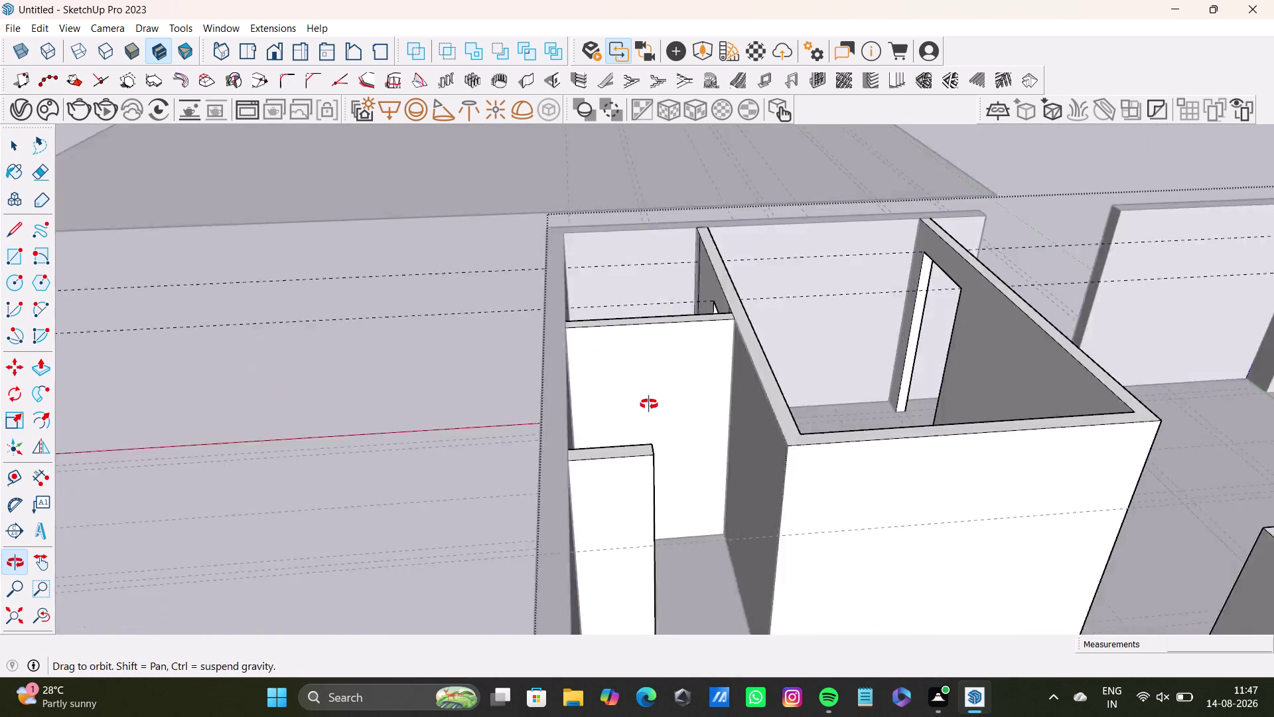
middle_drag(597, 396, 474, 330)
middle_drag(613, 417, 471, 411)
scroll(up, 3)
middle_drag(539, 356, 427, 418)
middle_drag(426, 366, 529, 332)
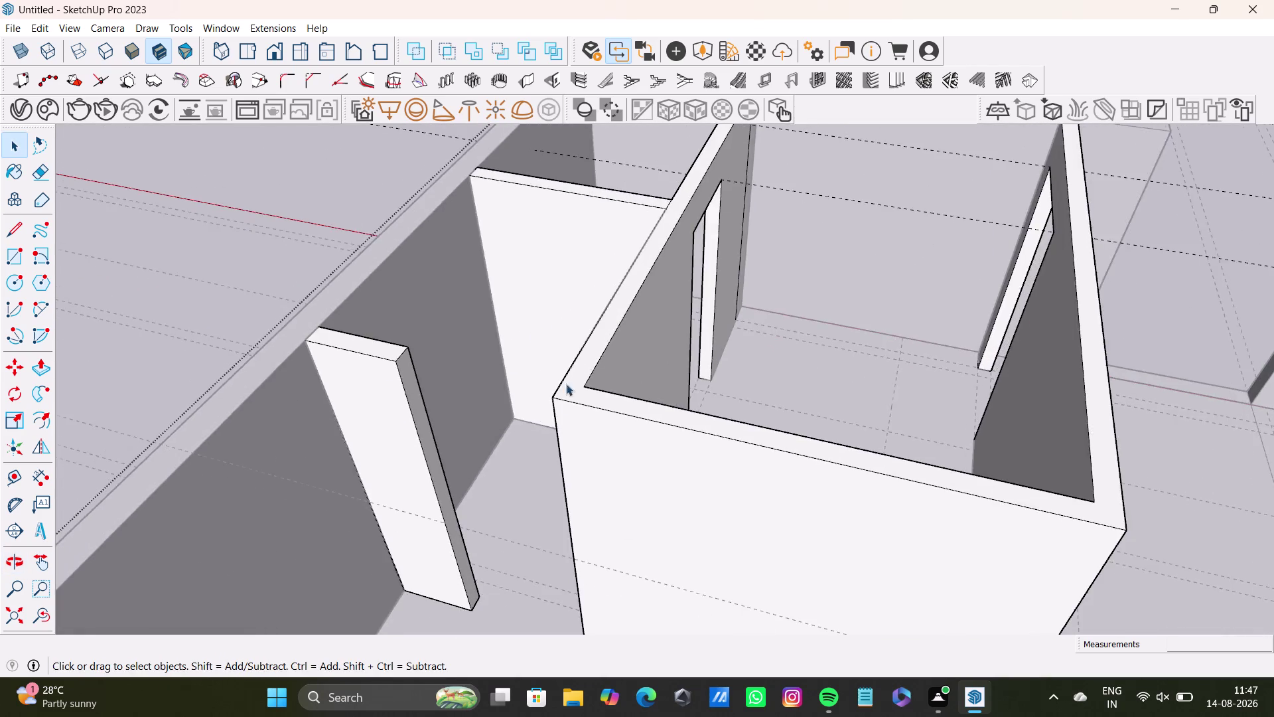
middle_drag(525, 416, 438, 405)
middle_drag(507, 332, 524, 466)
middle_drag(380, 372, 458, 300)
middle_drag(639, 388, 575, 459)
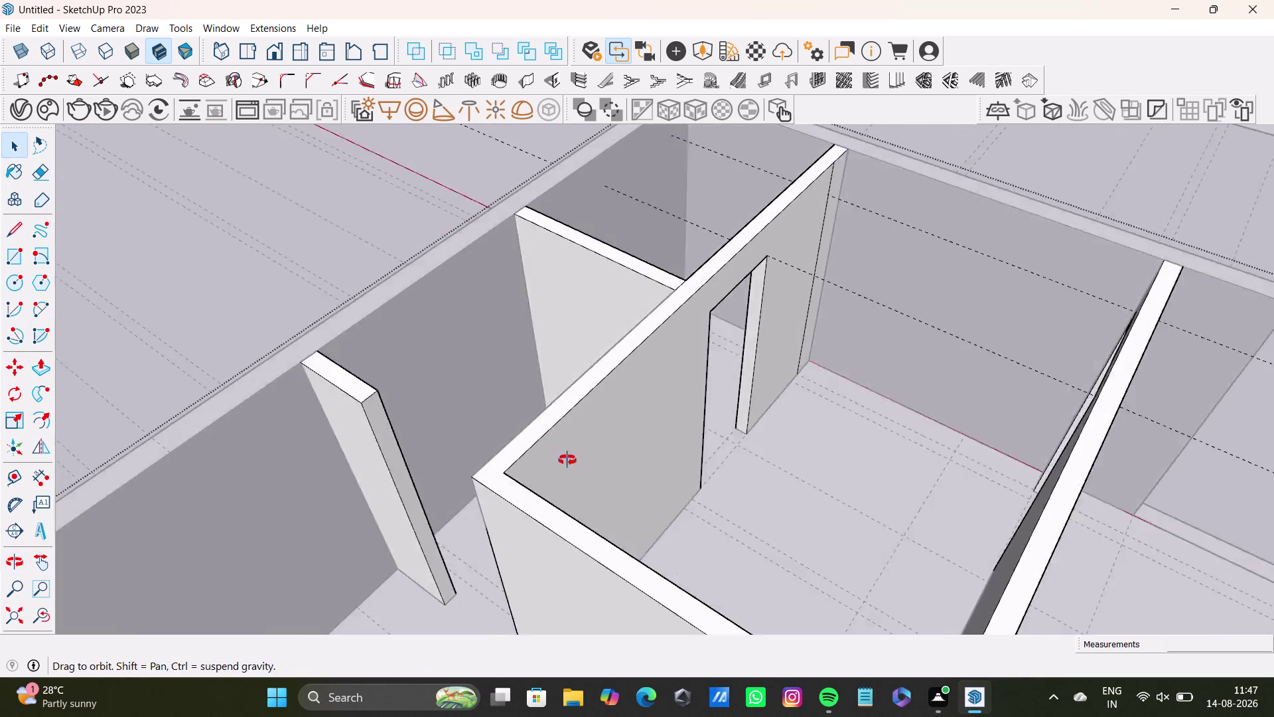
middle_drag(575, 459, 507, 467)
middle_drag(500, 311, 673, 262)
middle_drag(590, 391, 634, 397)
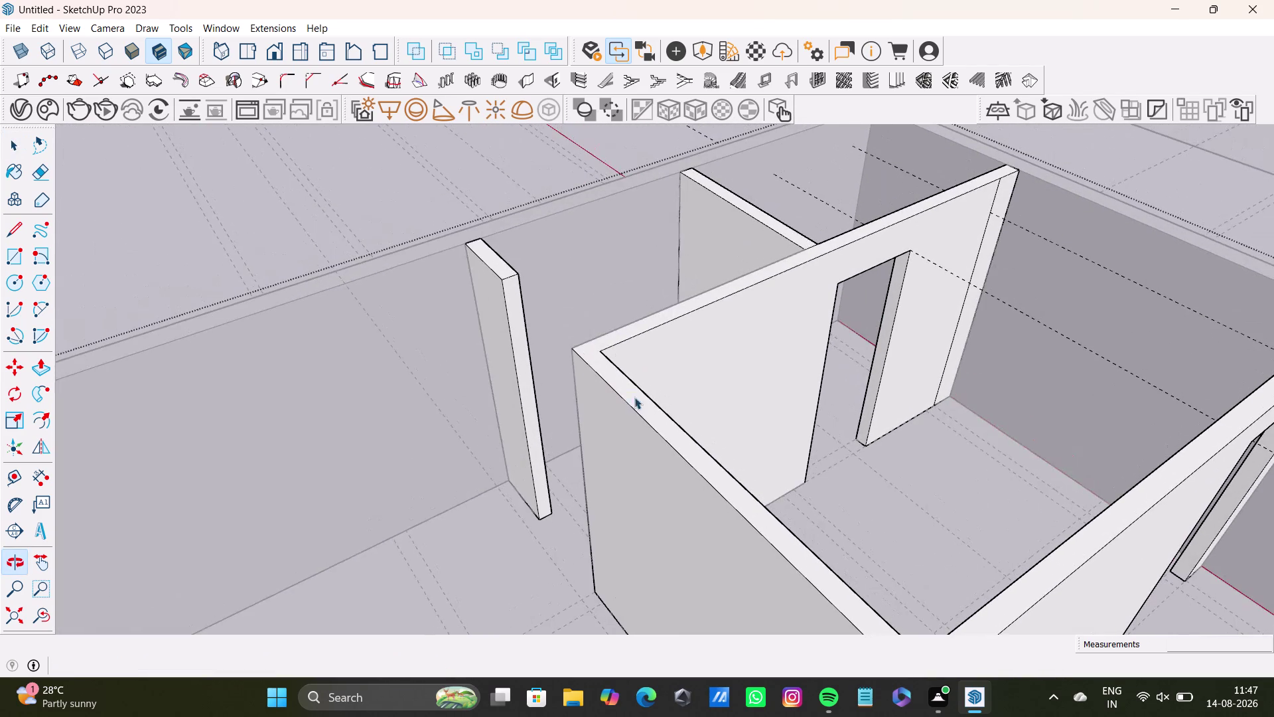
Place a Tape Measure guide just below the free-standing jamb's top.
click(14, 485)
scroll(up, 3)
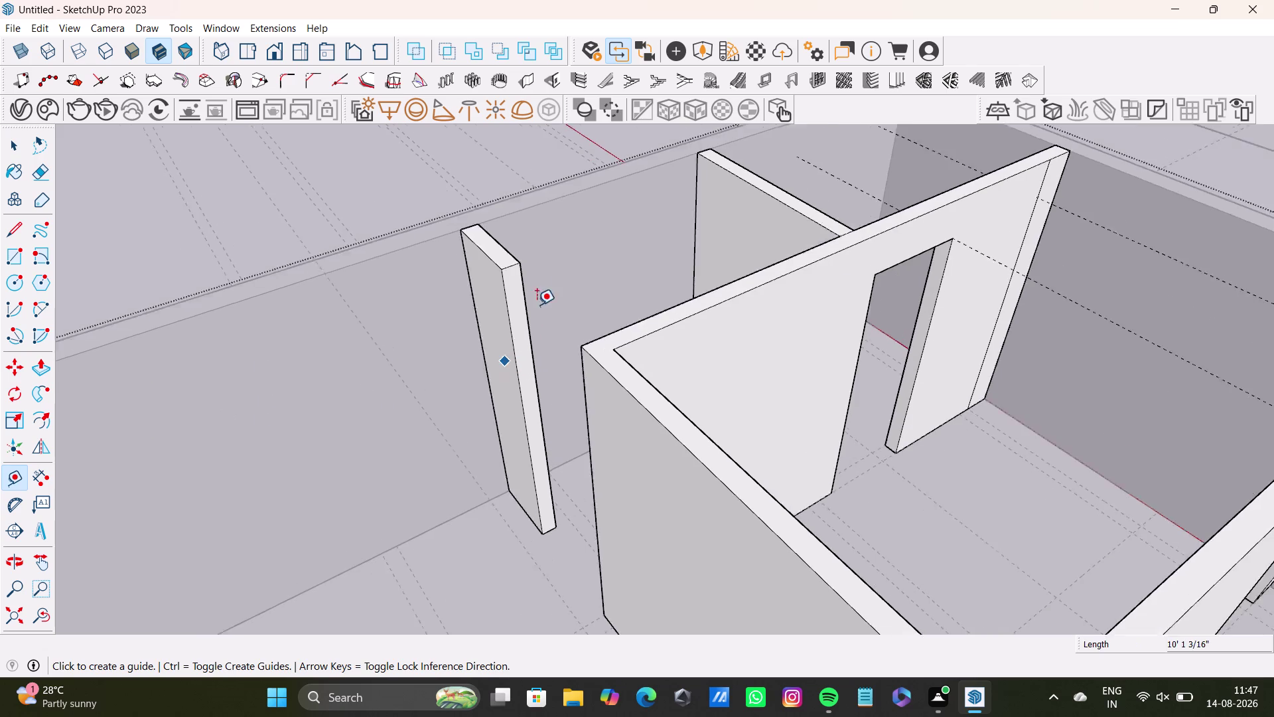
click(507, 240)
key(space)
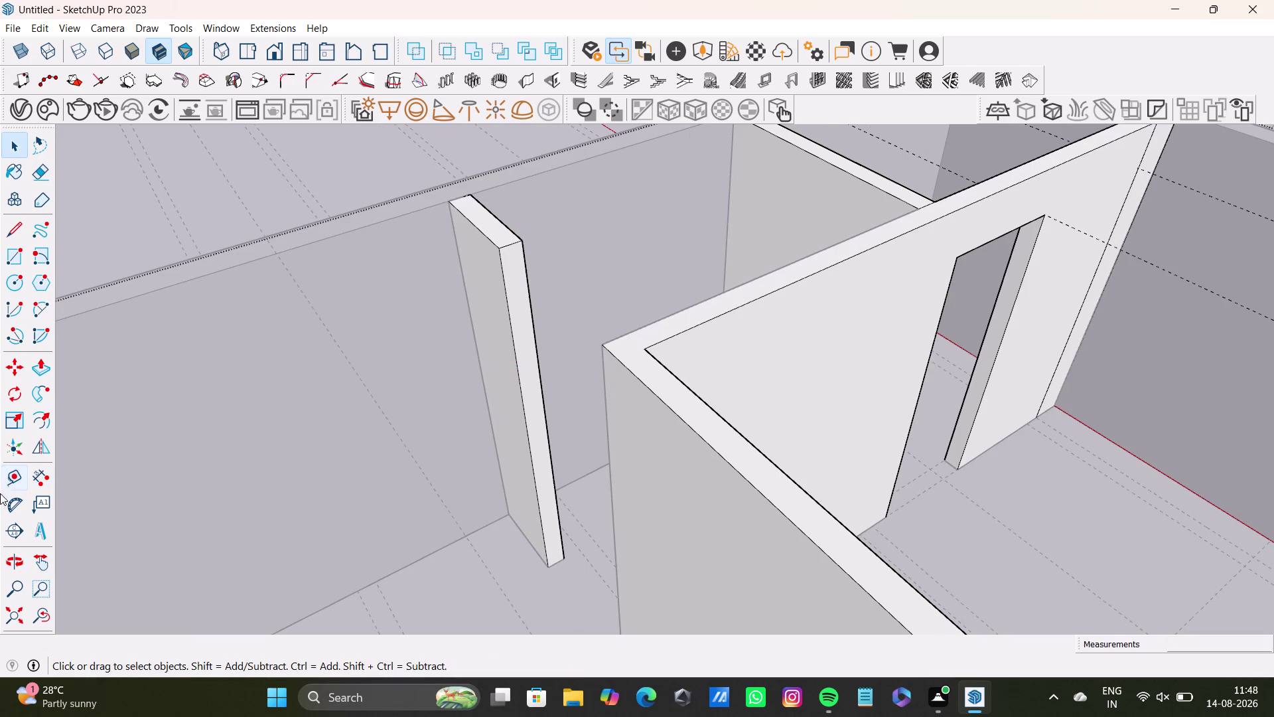
drag(12, 472, 21, 470)
scroll(up, 3)
click(514, 239)
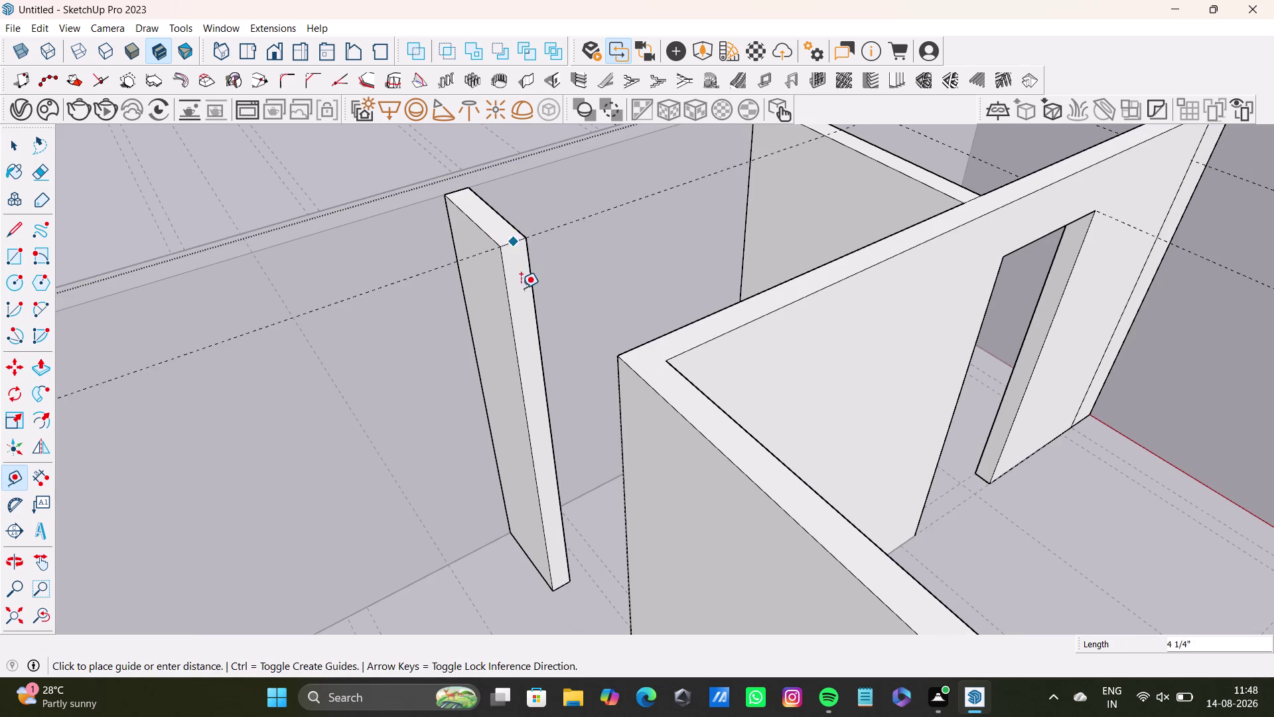
click(526, 302)
key(space)
key(l)
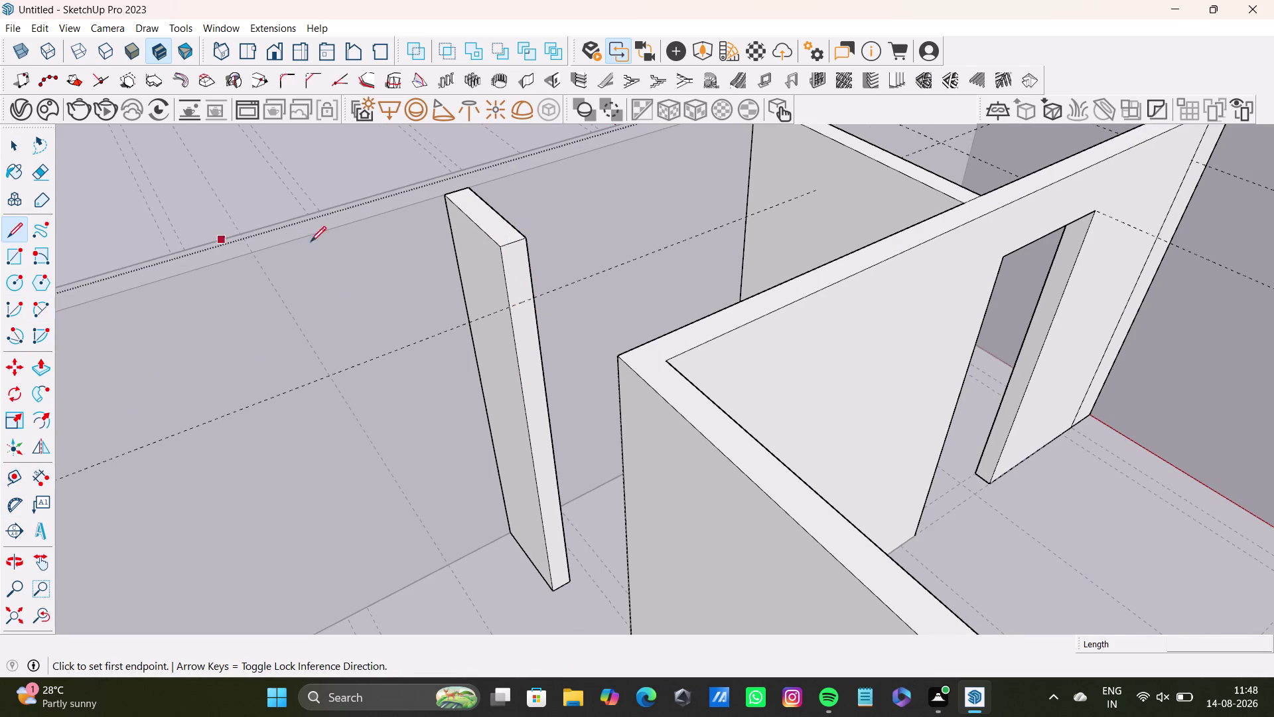
Draw a line along the guide, splitting the jamb's end face.
click(509, 304)
click(531, 296)
key(space)
click(513, 283)
Push/Pull the jamb's top part out to the adjacent wall.
key(p)
click(516, 286)
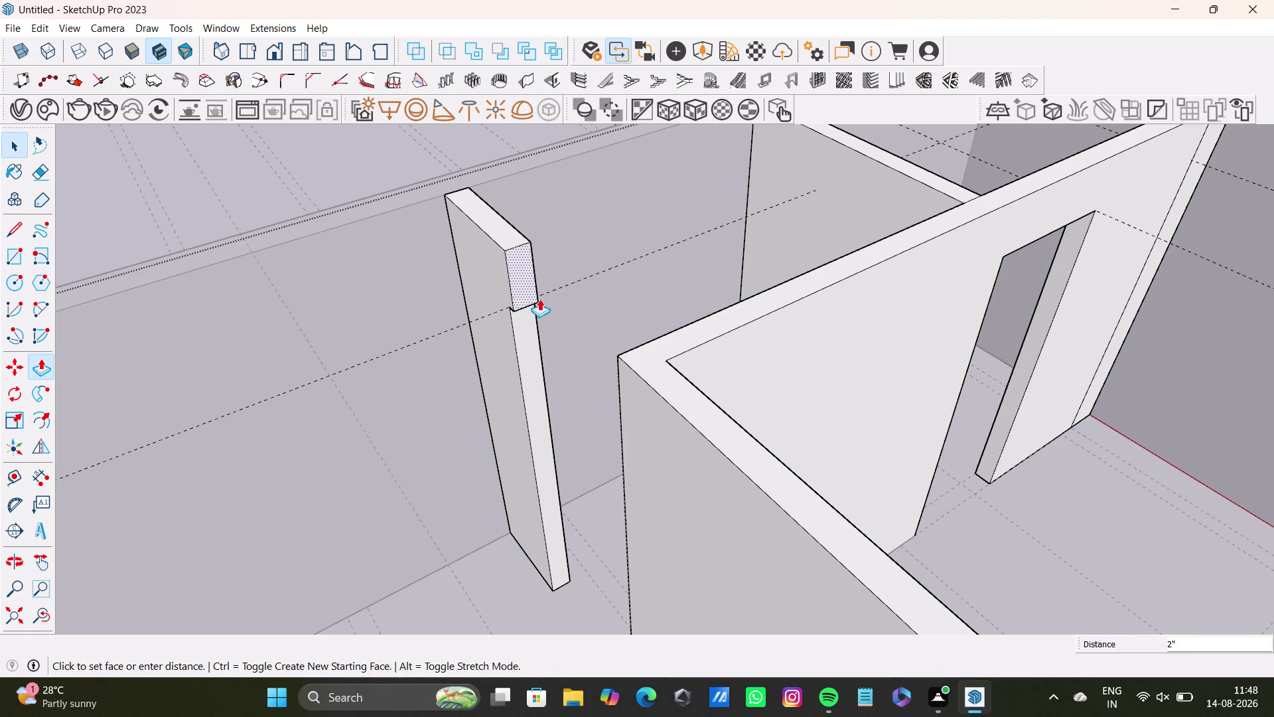
click(635, 352)
key(space)
scroll(down, 3)
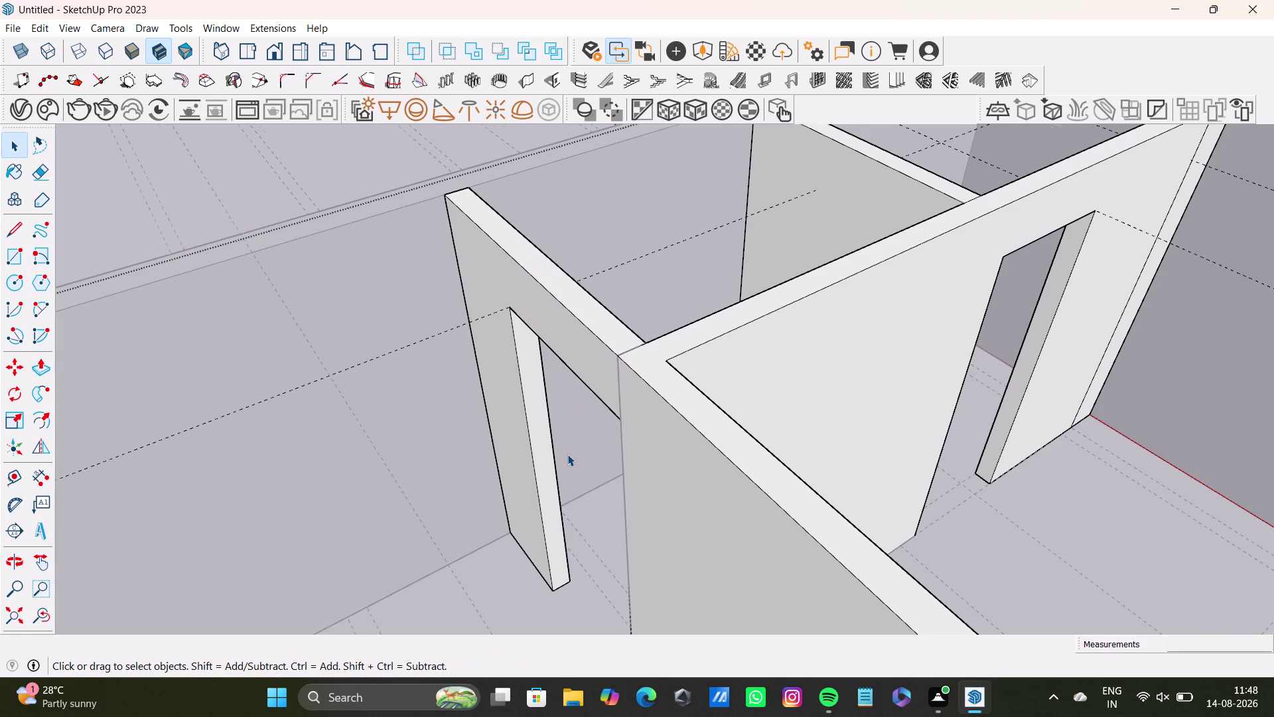
scroll(down, 3)
key(space)
click(411, 323)
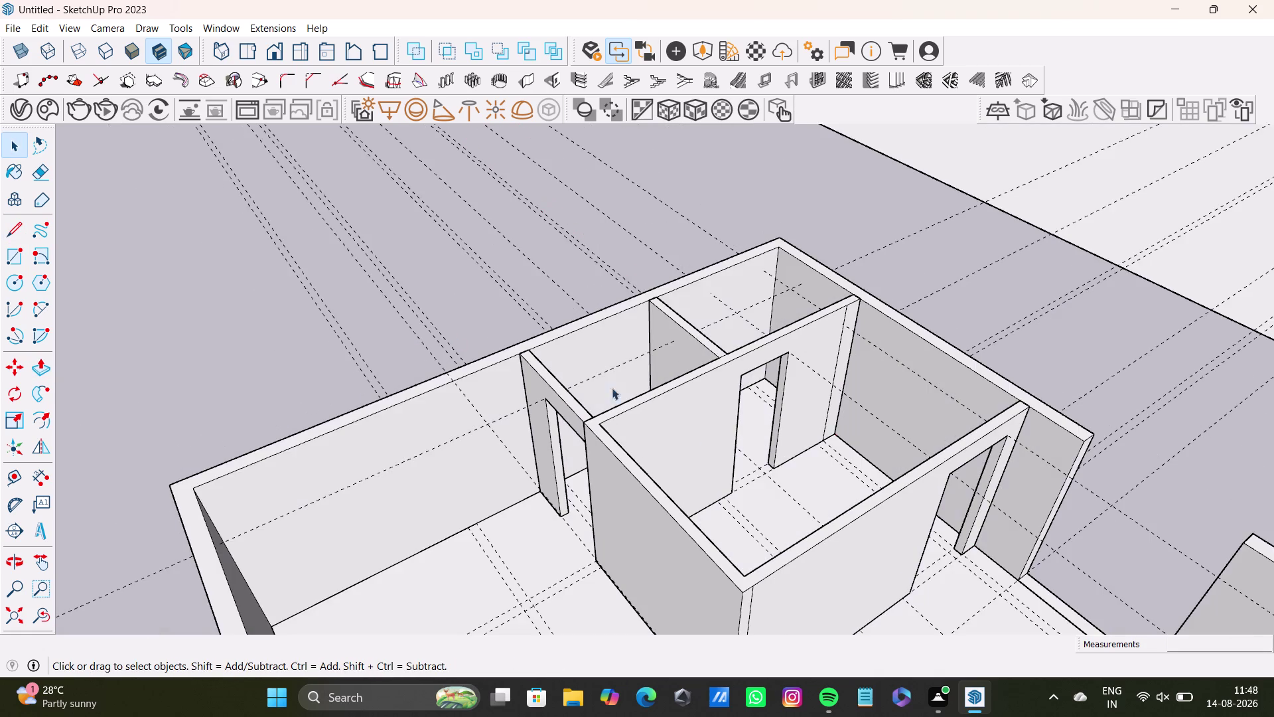
middle_drag(697, 440, 877, 463)
scroll(up, 3)
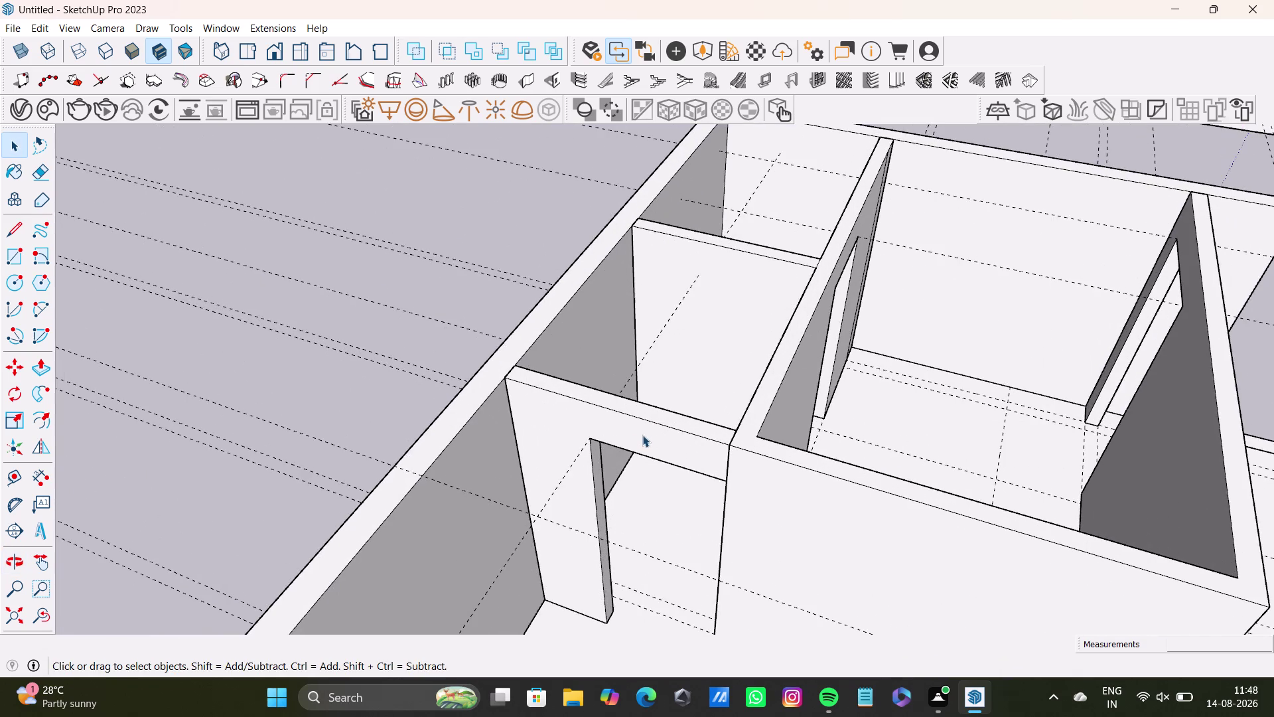
middle_drag(703, 447, 678, 399)
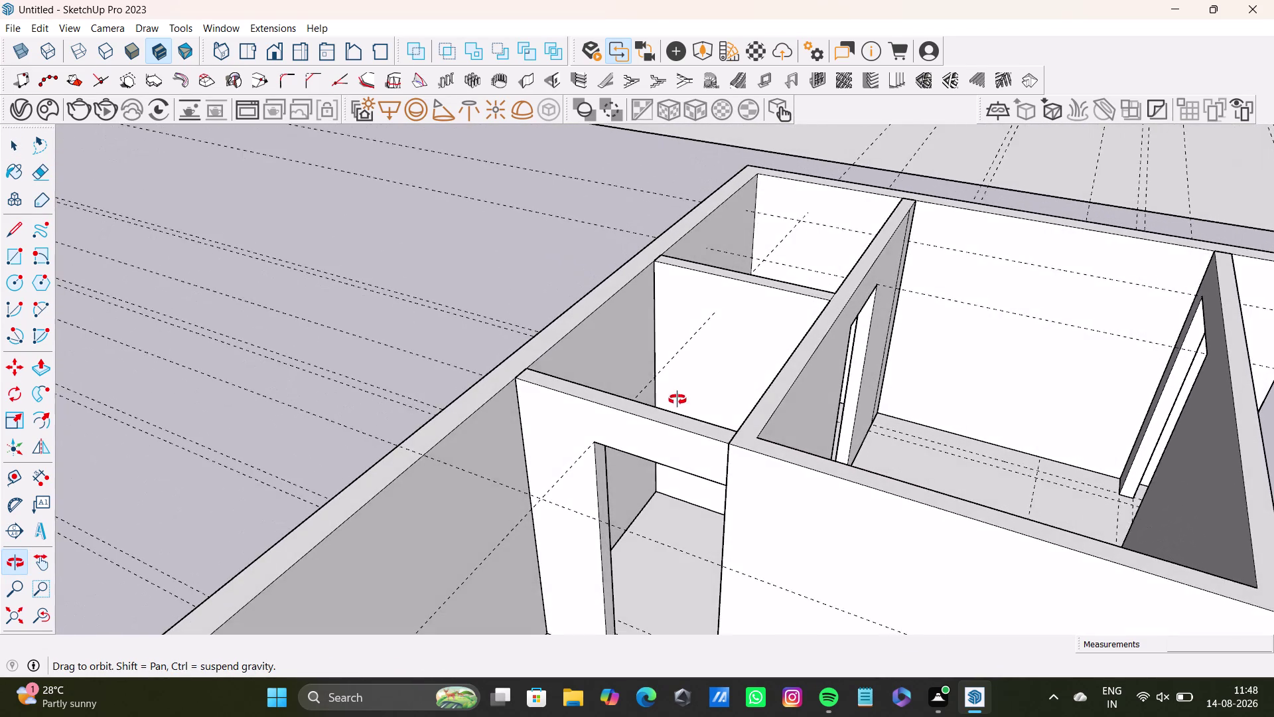
middle_drag(678, 399, 766, 338)
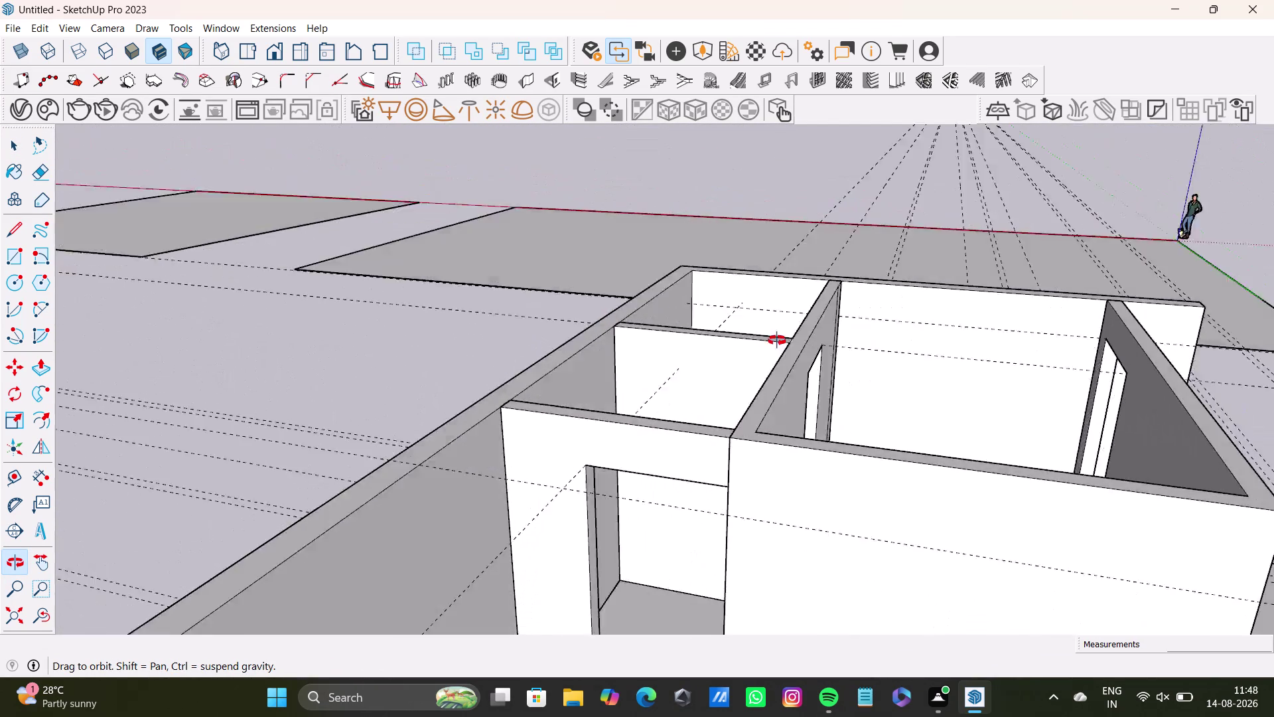
middle_drag(767, 337, 910, 447)
scroll(up, 3)
middle_drag(784, 443, 380, 450)
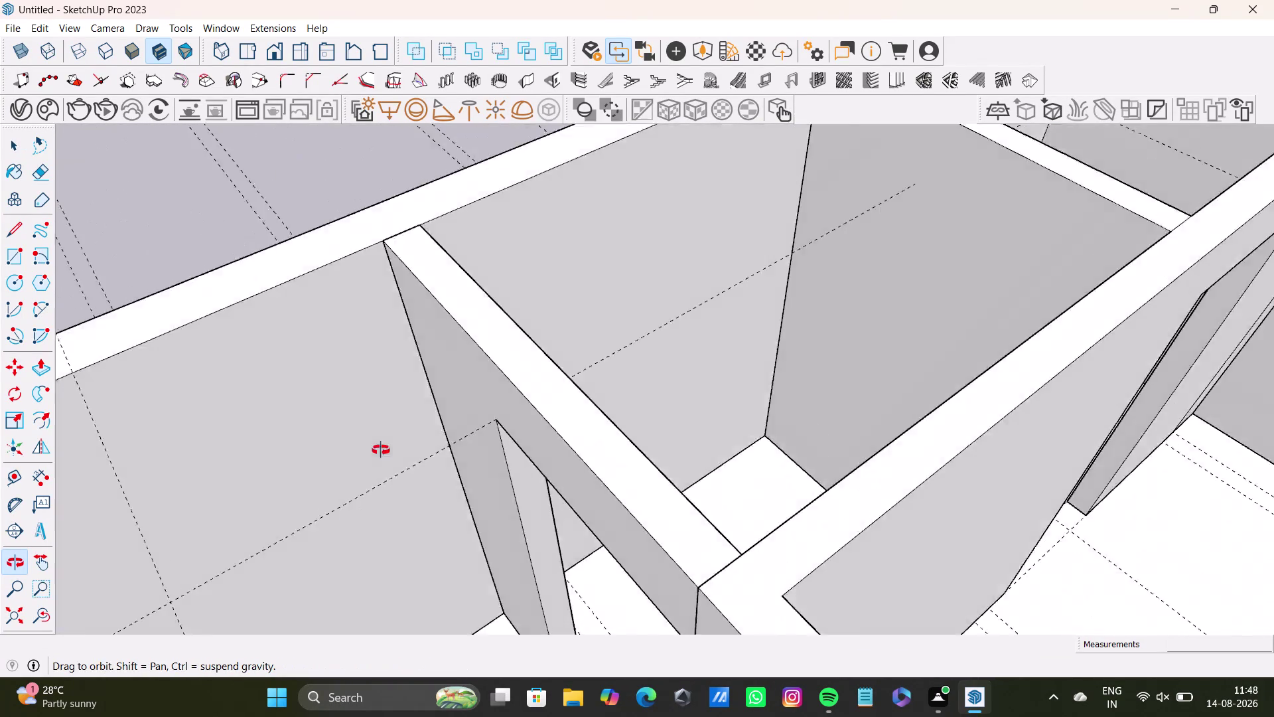
middle_drag(381, 450, 545, 413)
scroll(down, 3)
middle_drag(523, 434, 568, 323)
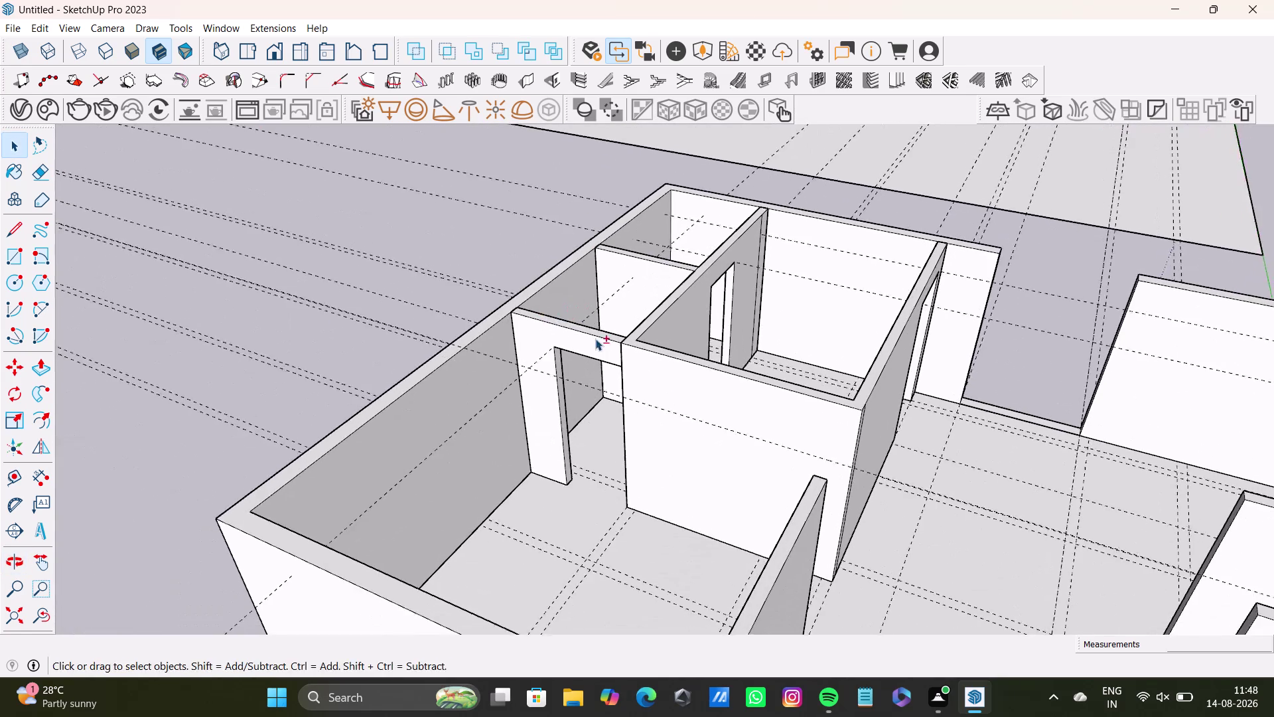
middle_drag(668, 402, 325, 462)
middle_drag(389, 415, 603, 385)
middle_drag(616, 426, 492, 379)
scroll(up, 3)
middle_drag(591, 399, 650, 457)
middle_drag(613, 423, 474, 443)
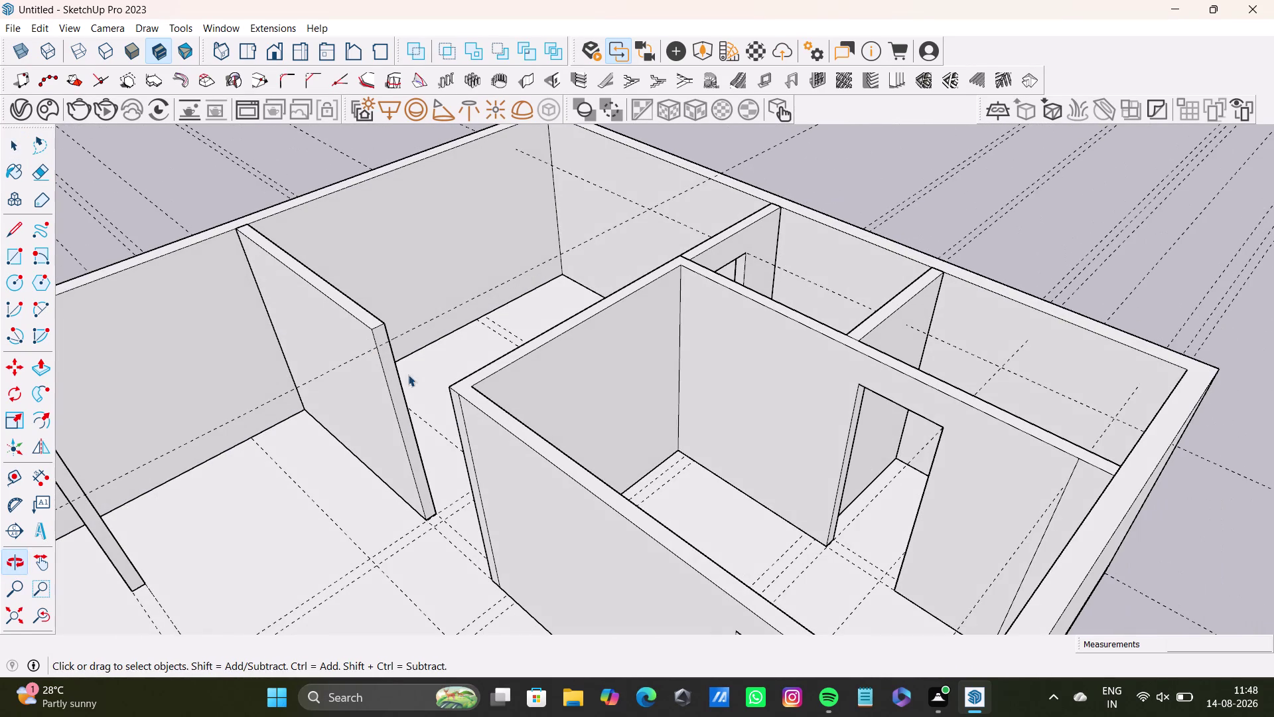
triple_click(384, 337)
click(387, 359)
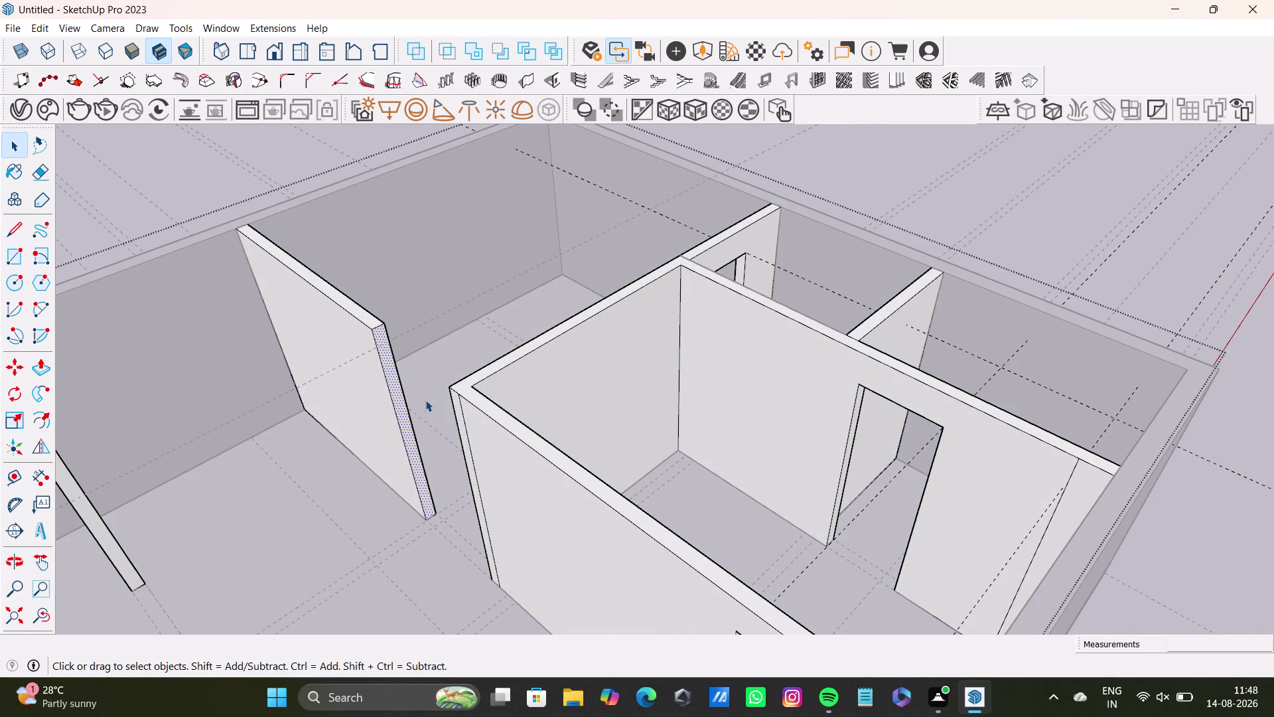
middle_drag(402, 387, 531, 388)
middle_drag(545, 408, 476, 448)
middle_drag(476, 446, 518, 393)
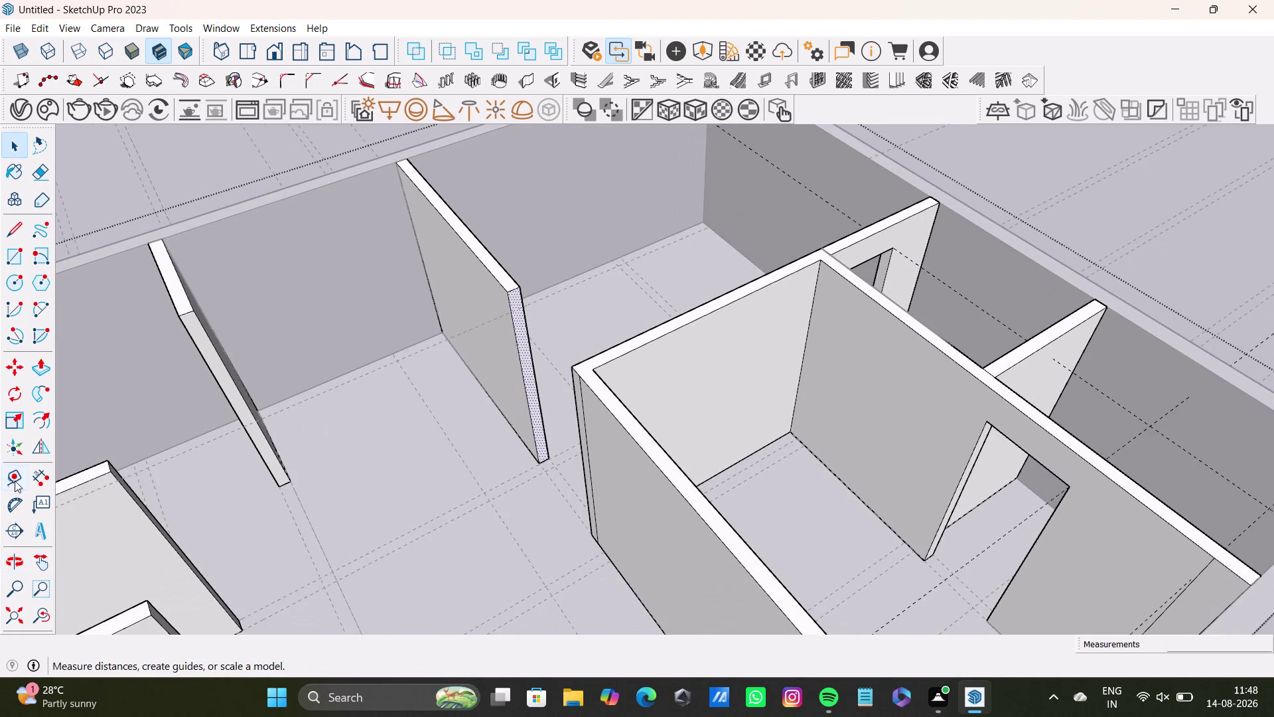
Zoom to the partition end and place a Tape Measure guide just below its top.
click(14, 477)
scroll(up, 3)
middle_drag(582, 326, 587, 431)
middle_drag(598, 410, 592, 357)
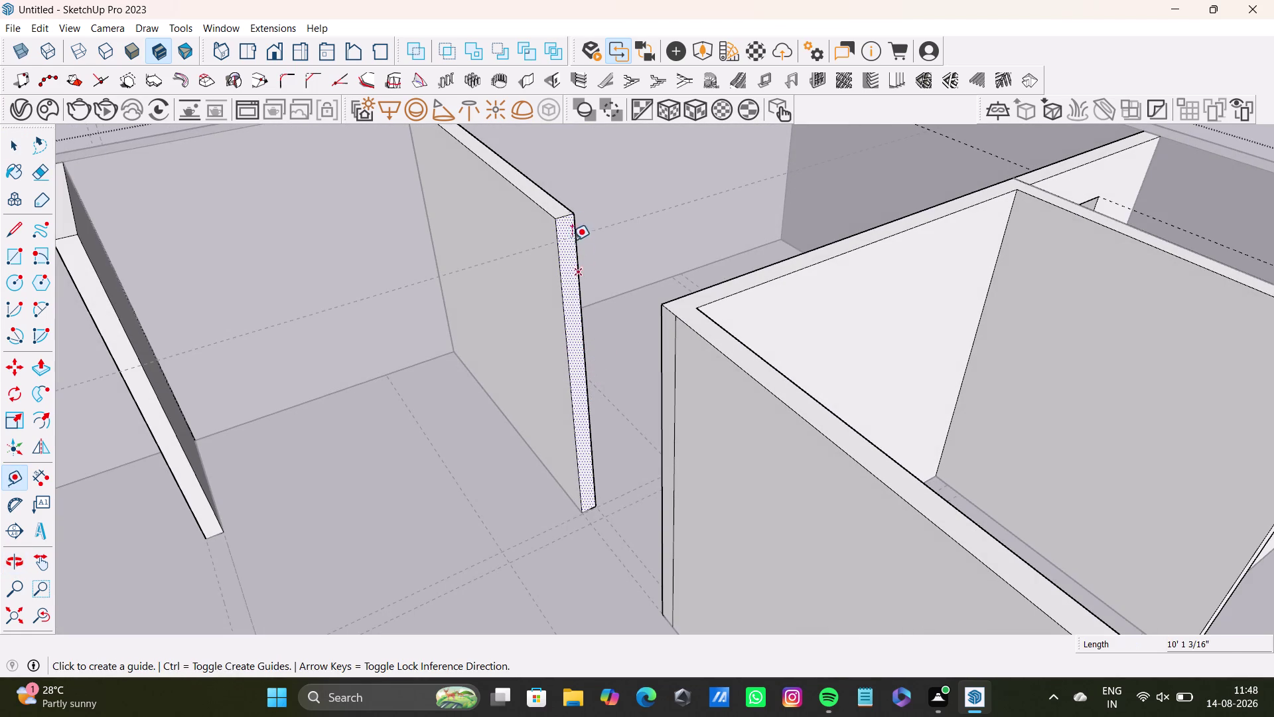
scroll(up, 3)
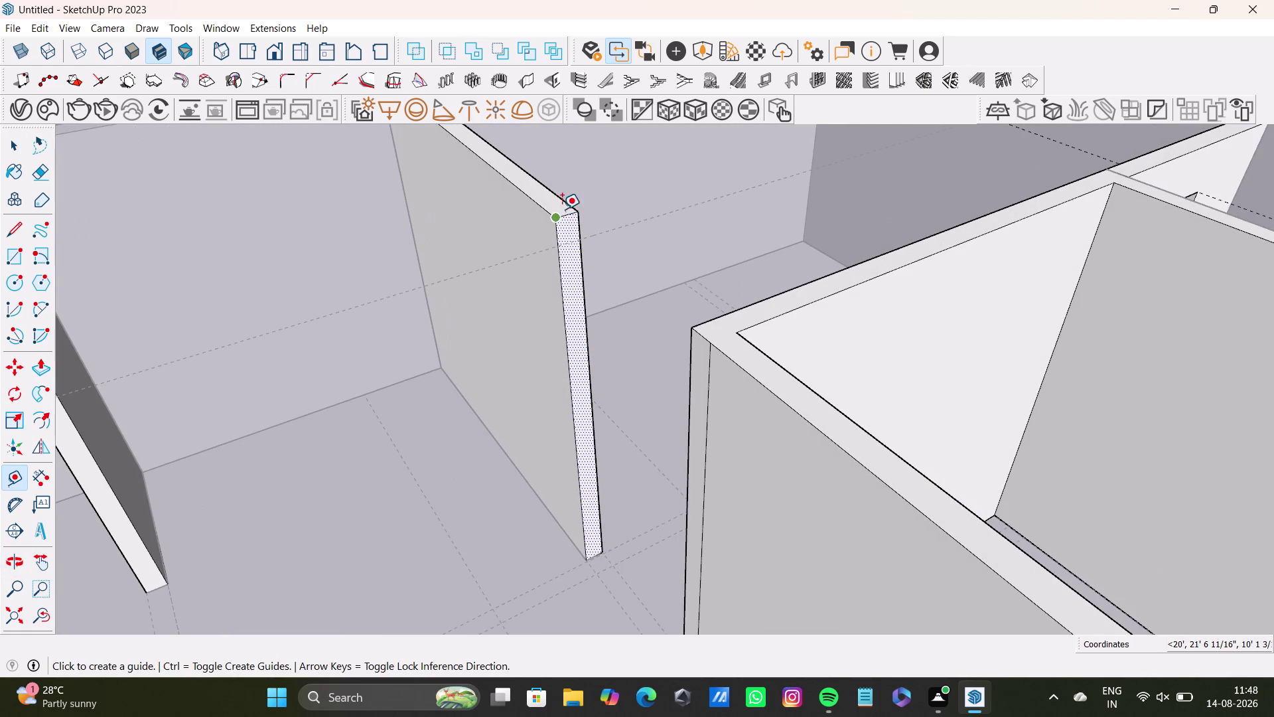
click(565, 213)
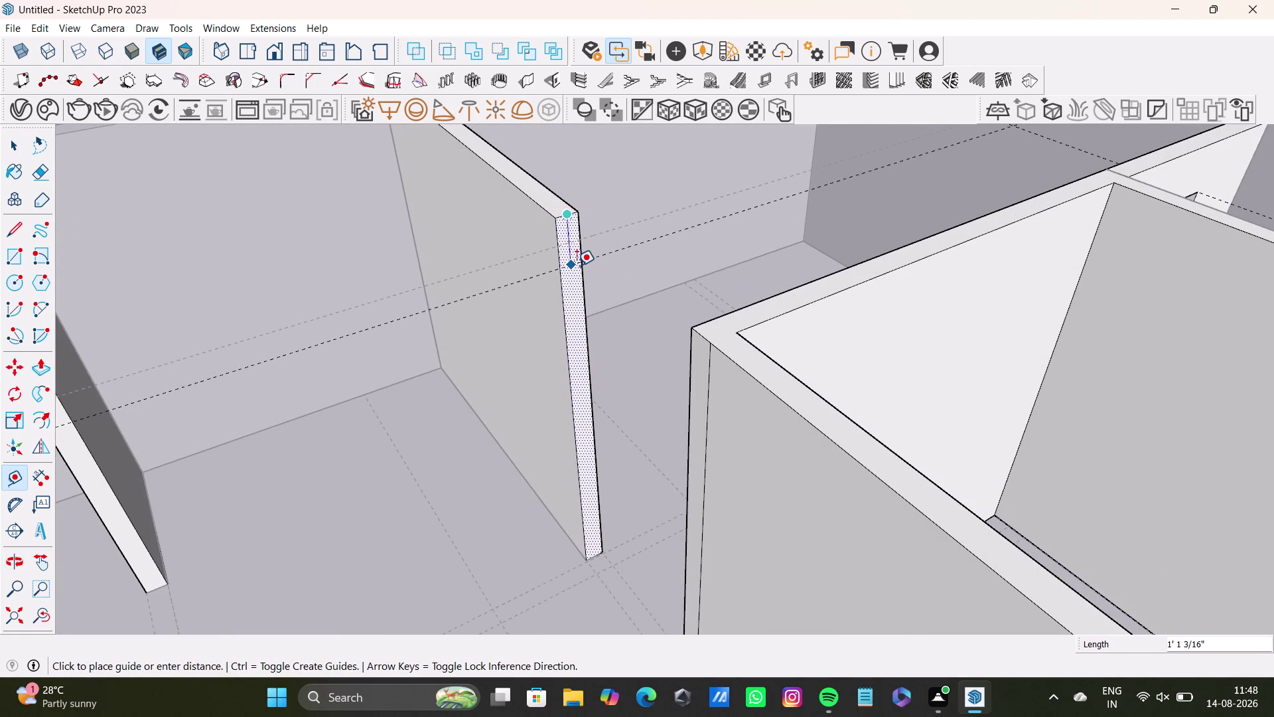
click(578, 270)
key(space)
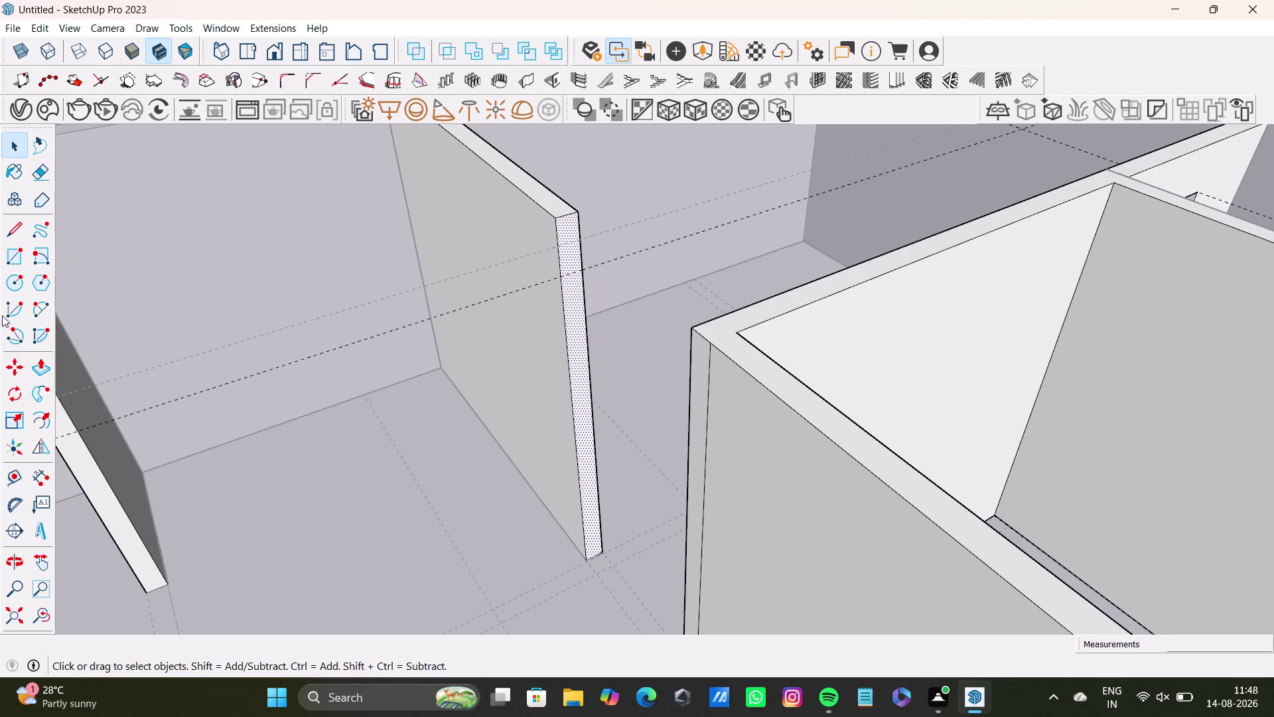
Draw a line along the guide to split the partition's end face.
key(l)
scroll(up, 3)
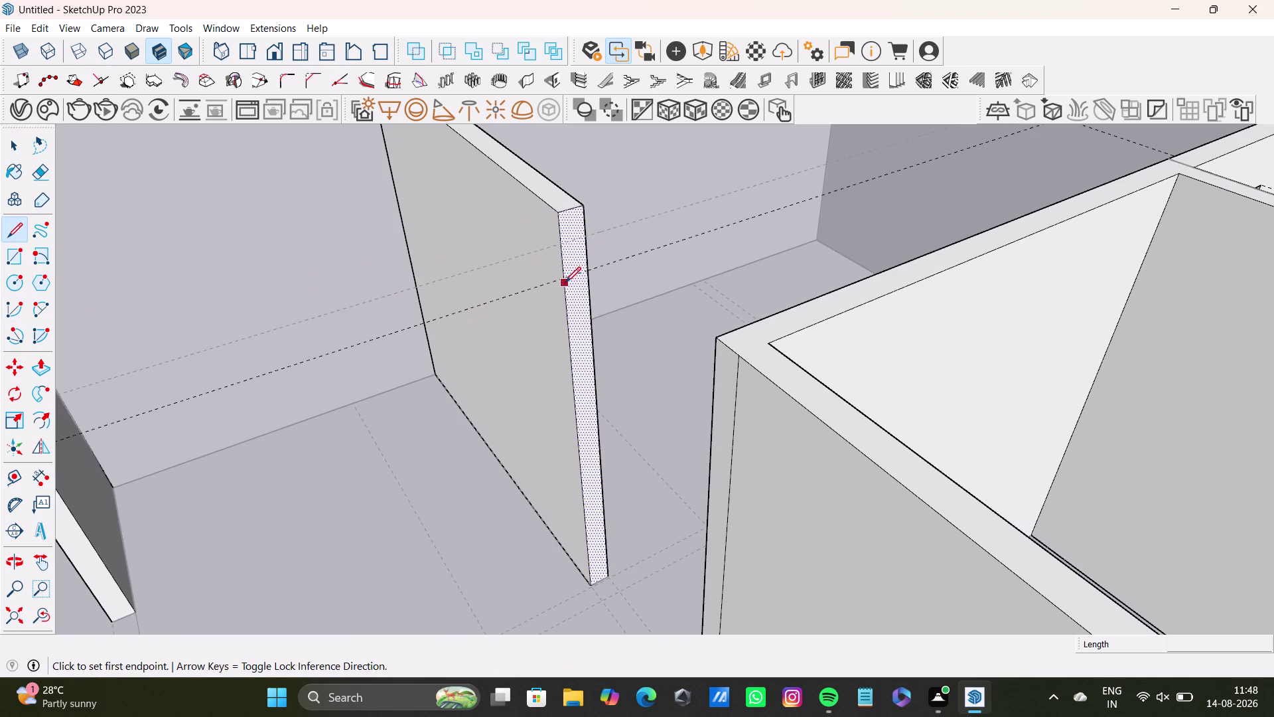
click(559, 276)
click(587, 270)
key(space)
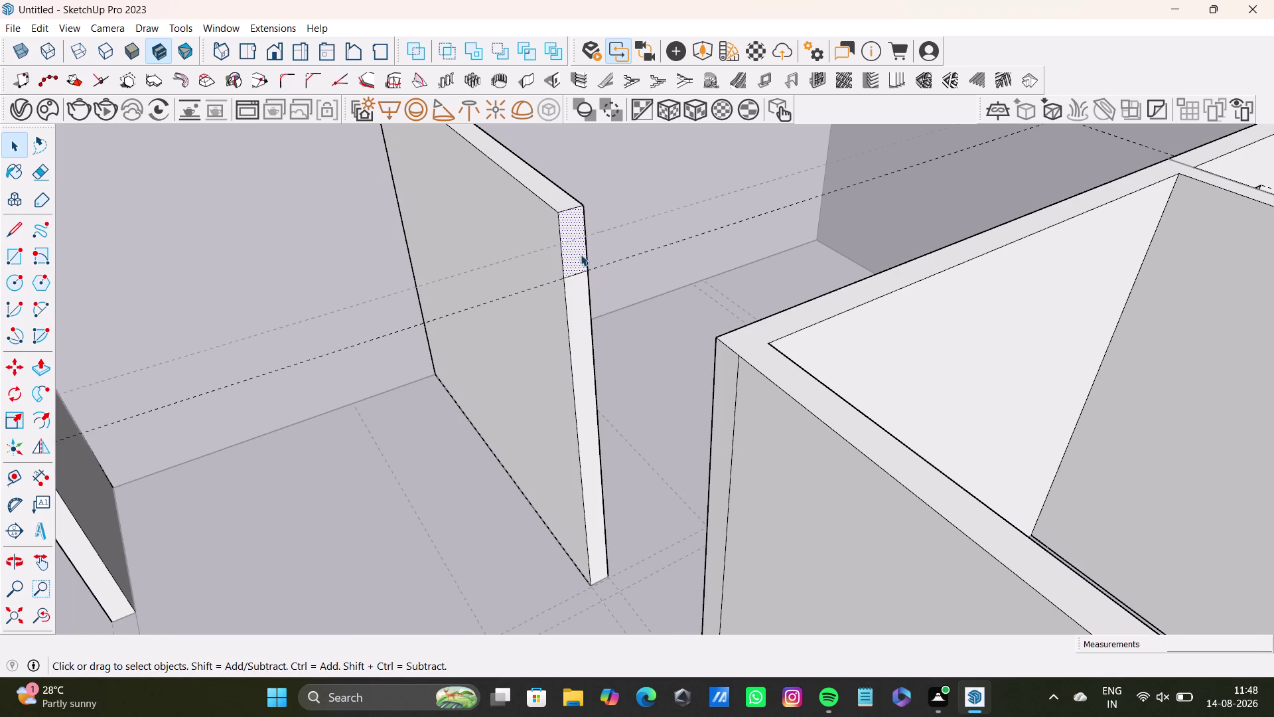
Push/Pull the upper end face across to the room wall and delete leftover edges.
key(p)
click(575, 249)
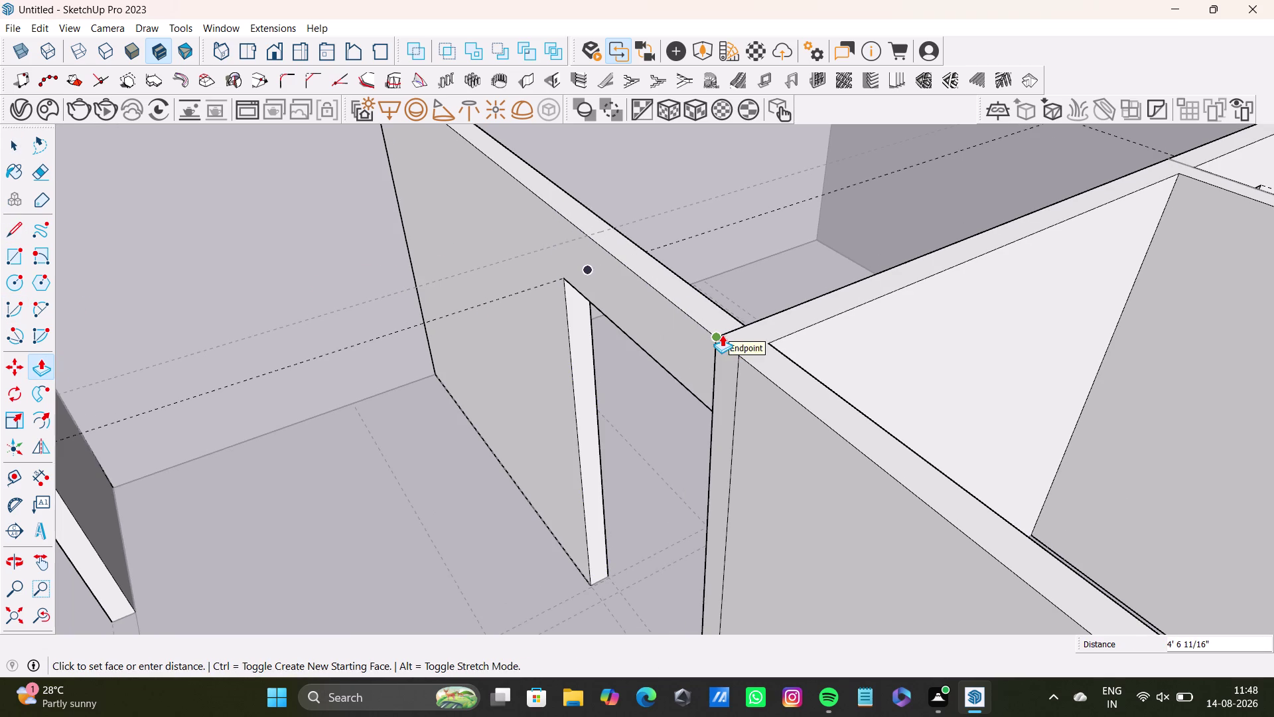
click(722, 335)
key(space)
click(716, 358)
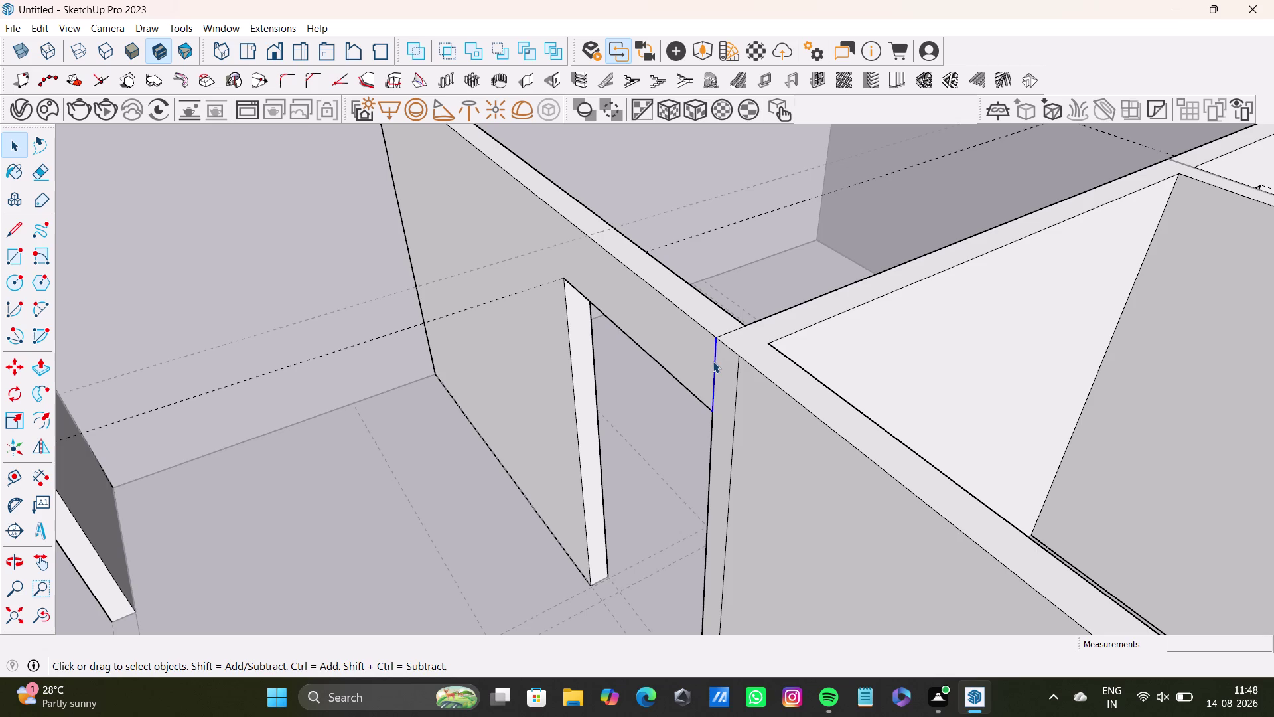
key(Delete)
click(733, 331)
key(Delete)
scroll(down, 3)
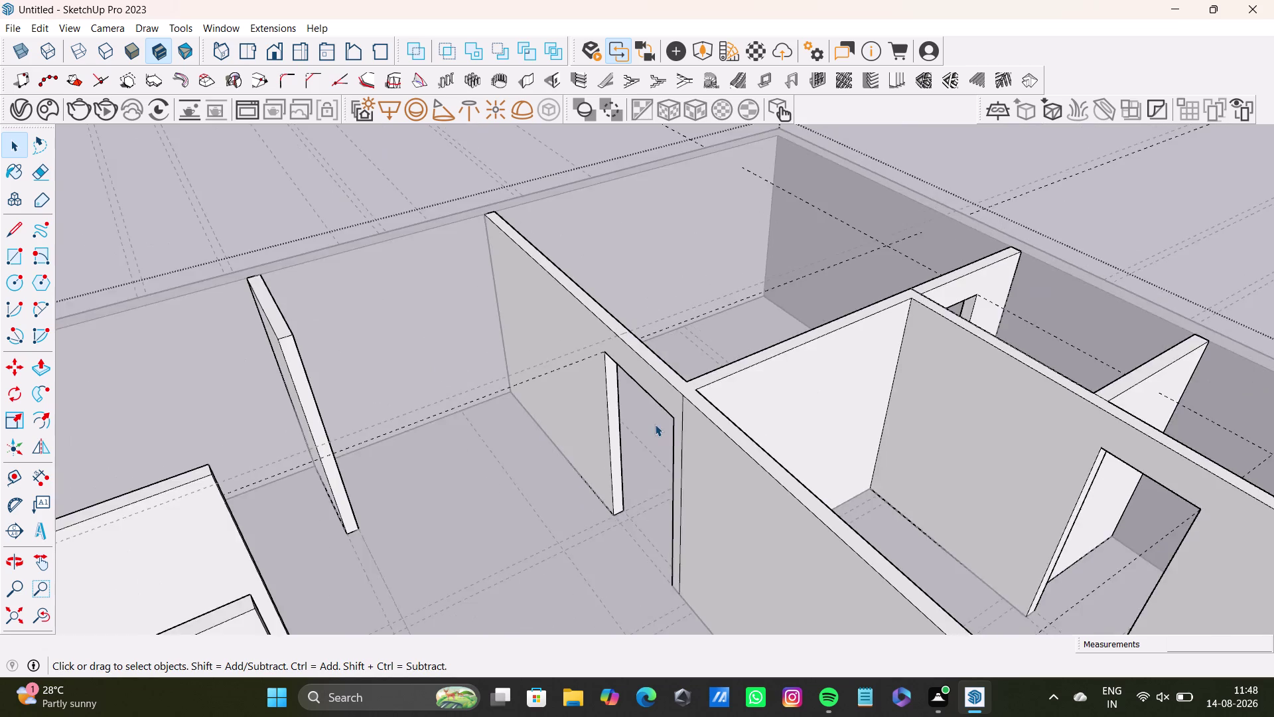
scroll(down, 3)
middle_drag(703, 428, 803, 414)
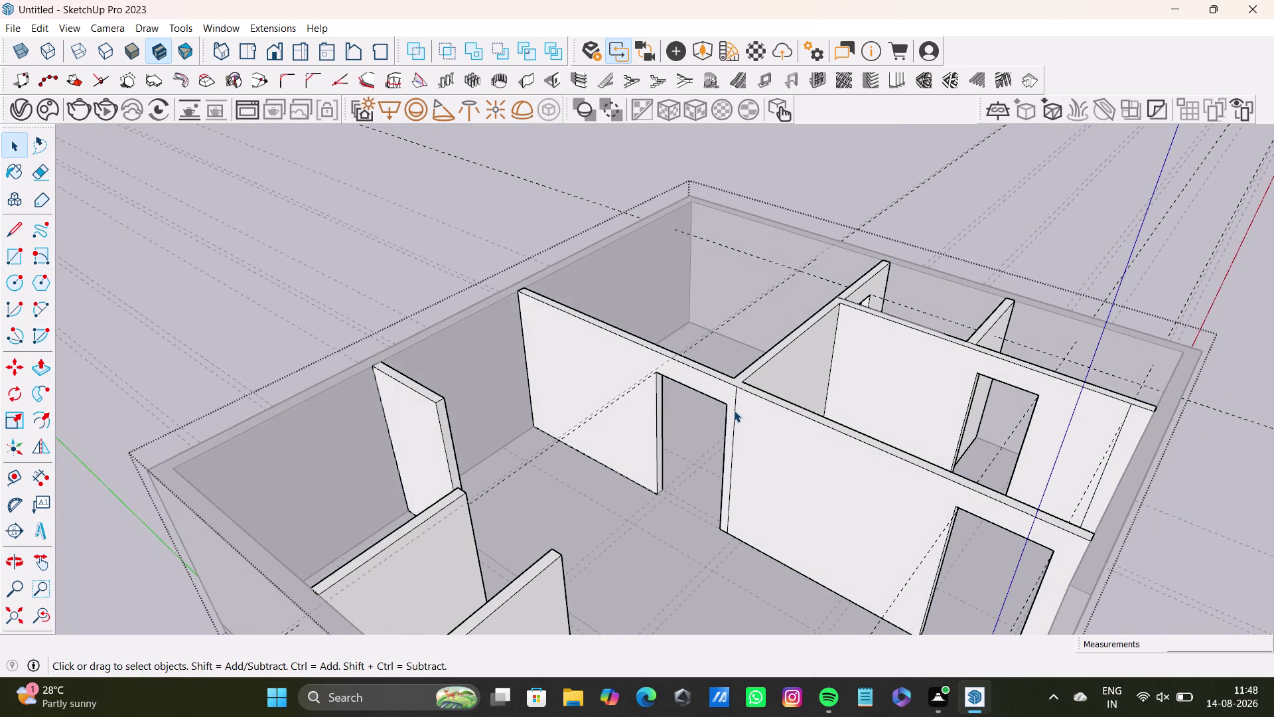
middle_drag(739, 432, 295, 485)
scroll(down, 3)
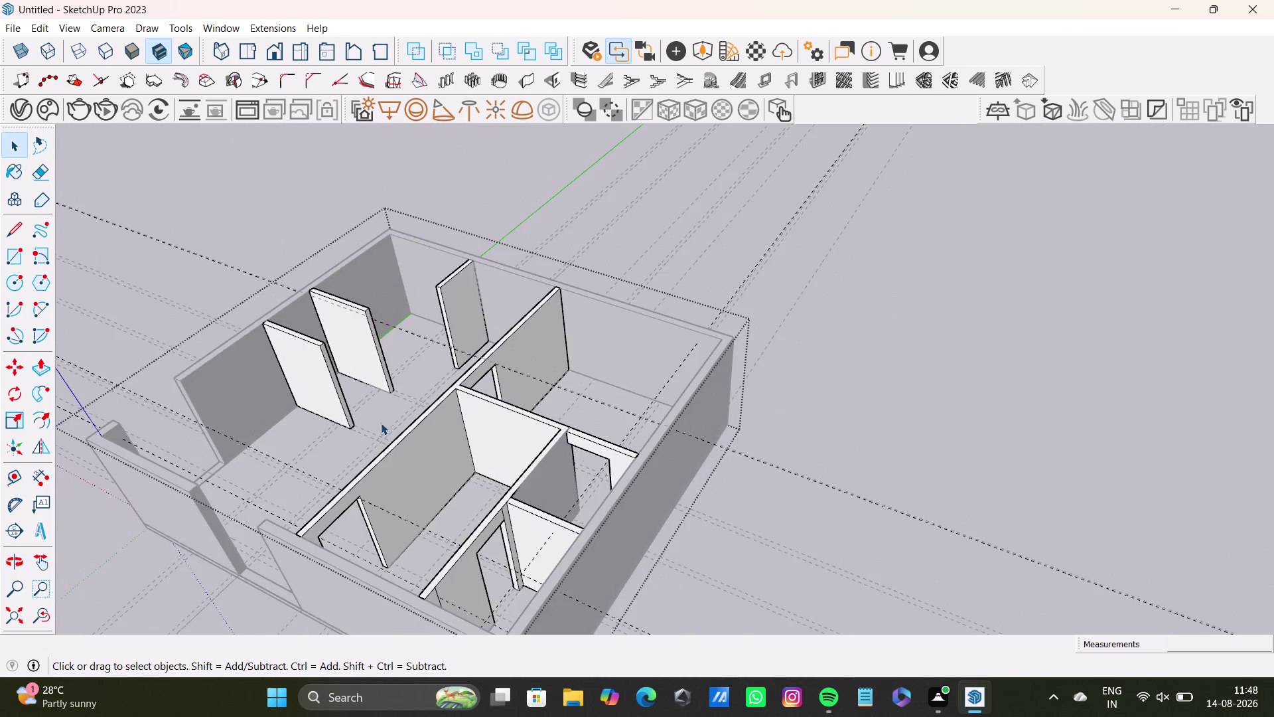
scroll(down, 3)
middle_drag(404, 407, 500, 411)
middle_drag(555, 442, 85, 434)
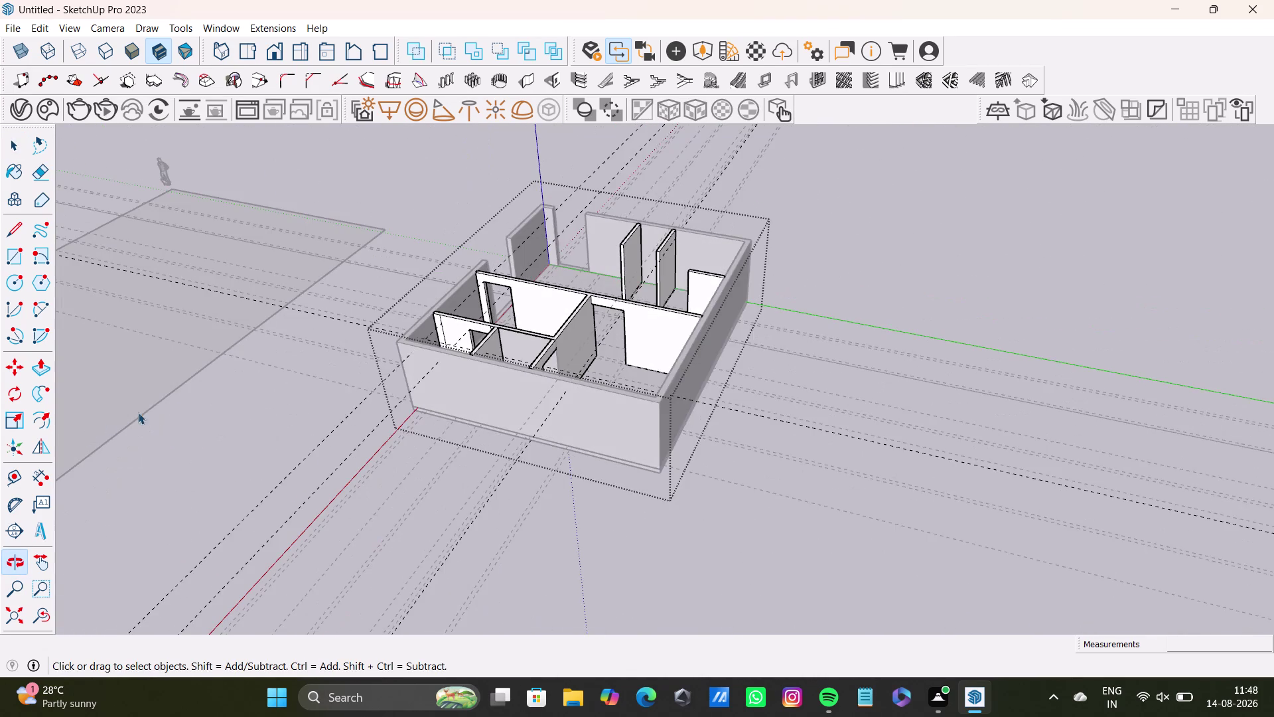
scroll(up, 3)
middle_drag(602, 326, 611, 424)
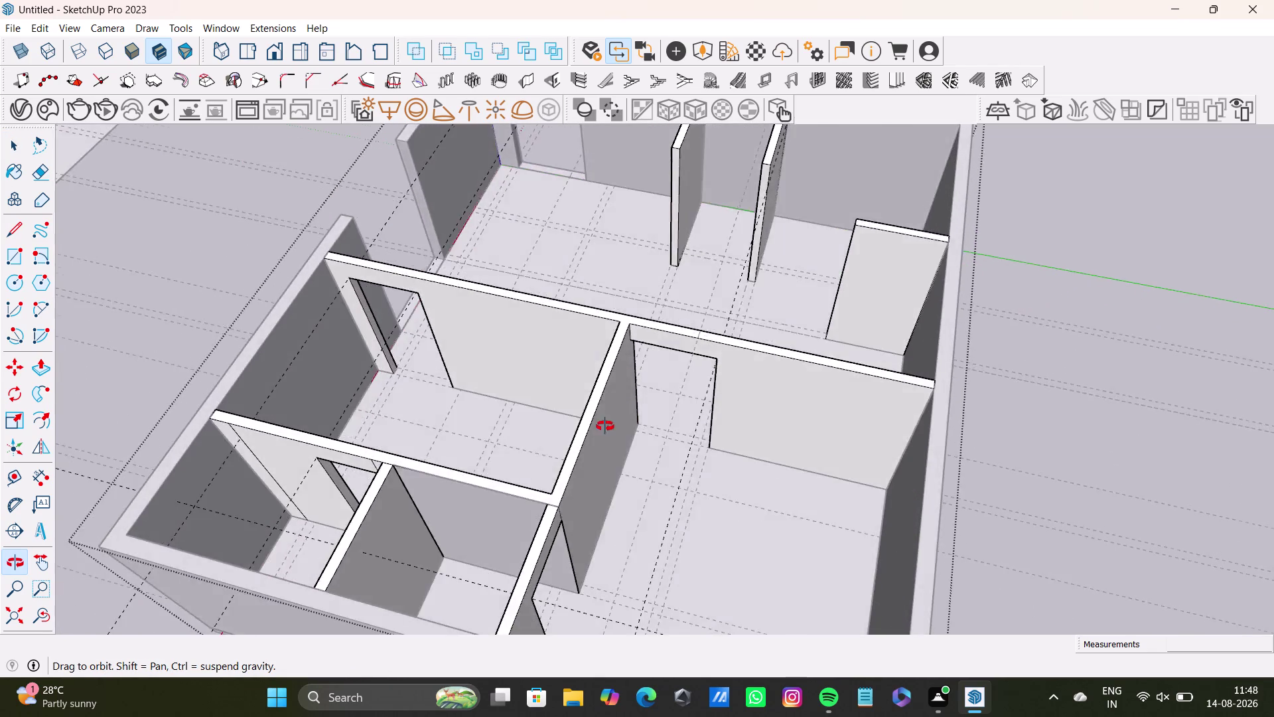
middle_drag(611, 424, 226, 435)
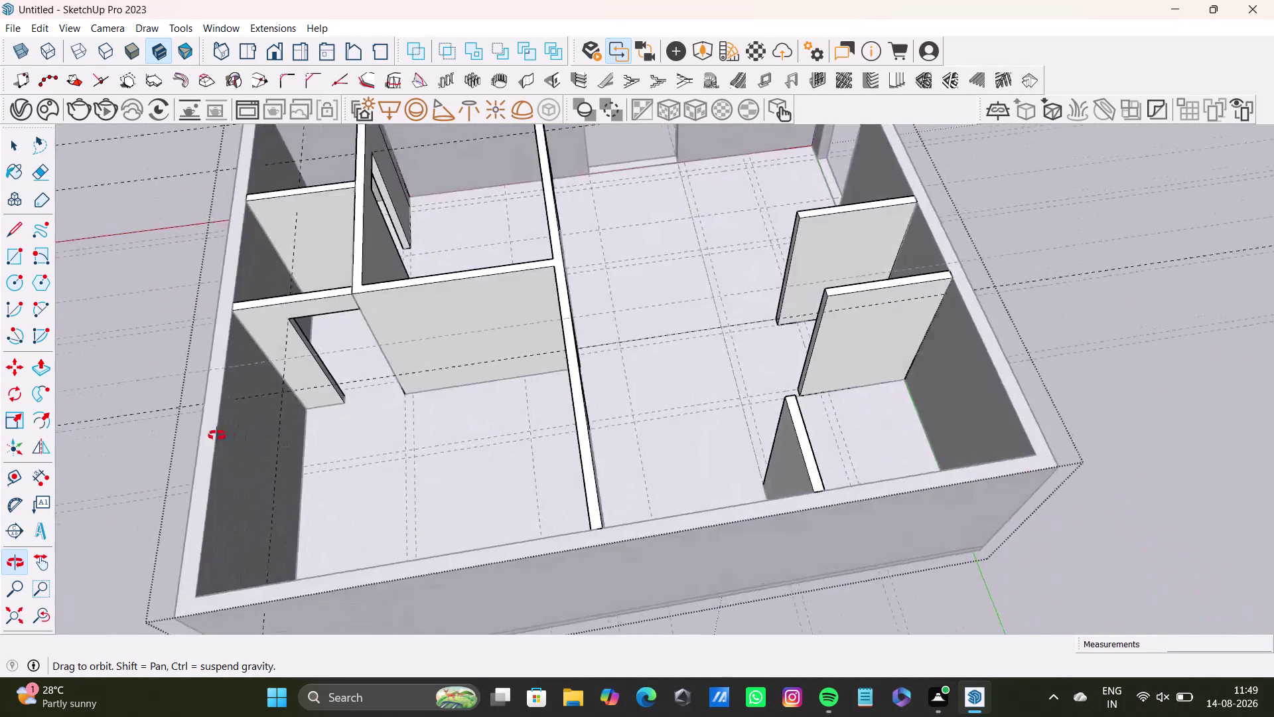
middle_drag(226, 436, 116, 396)
middle_drag(651, 347, 917, 322)
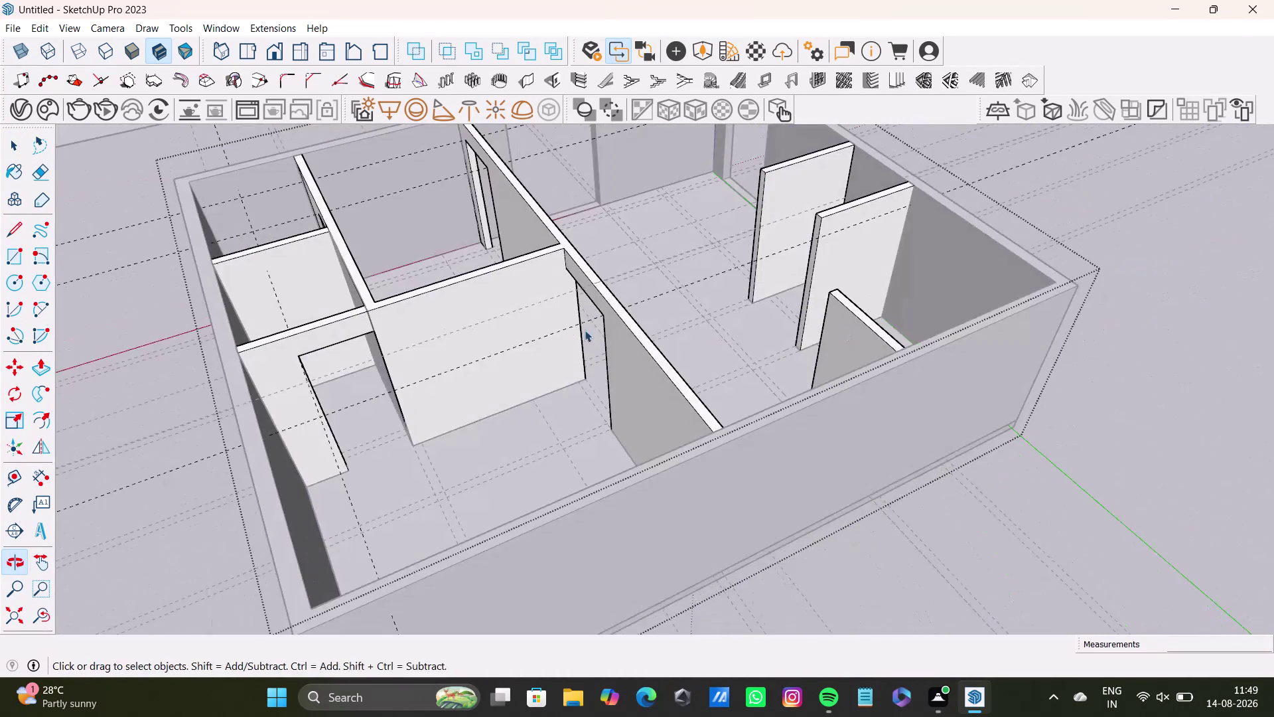
middle_drag(544, 341, 697, 389)
key(ctrl+z)
key(ctrl+z)
key(ctrl+z)
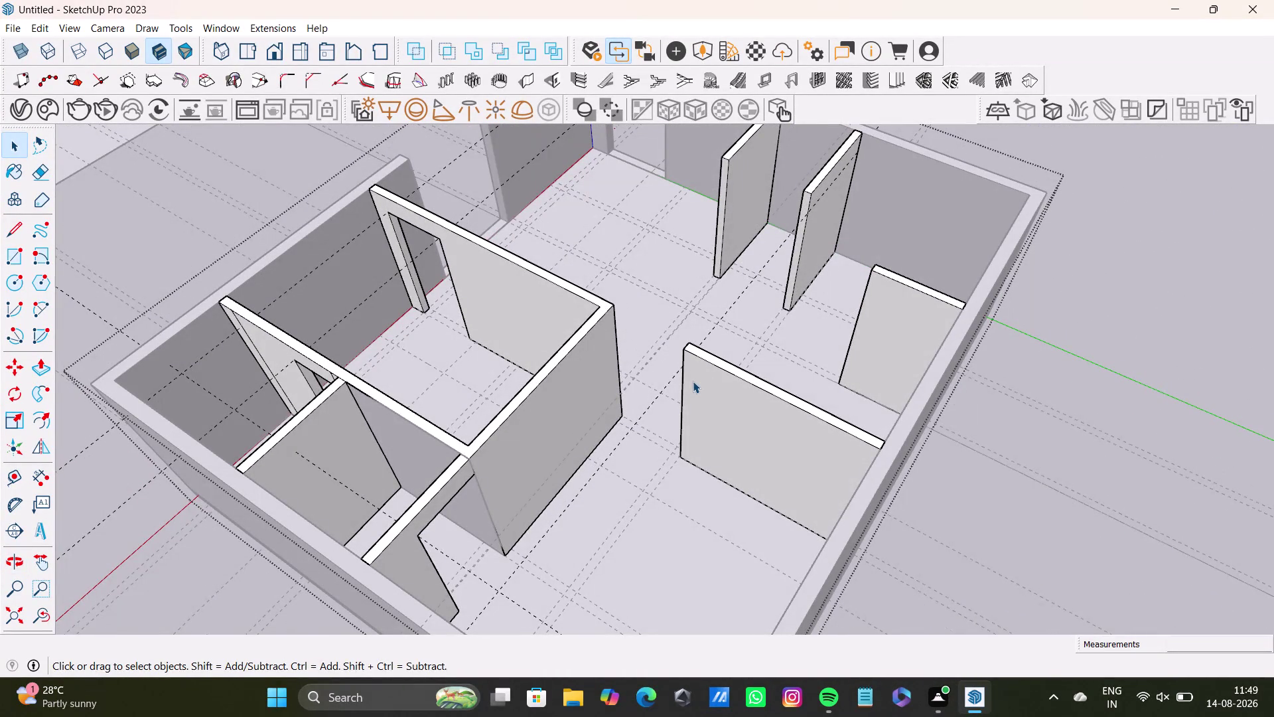
scroll(up, 3)
scroll(up, 3)
Orbit close to face another partition's end.
middle_drag(628, 389, 721, 405)
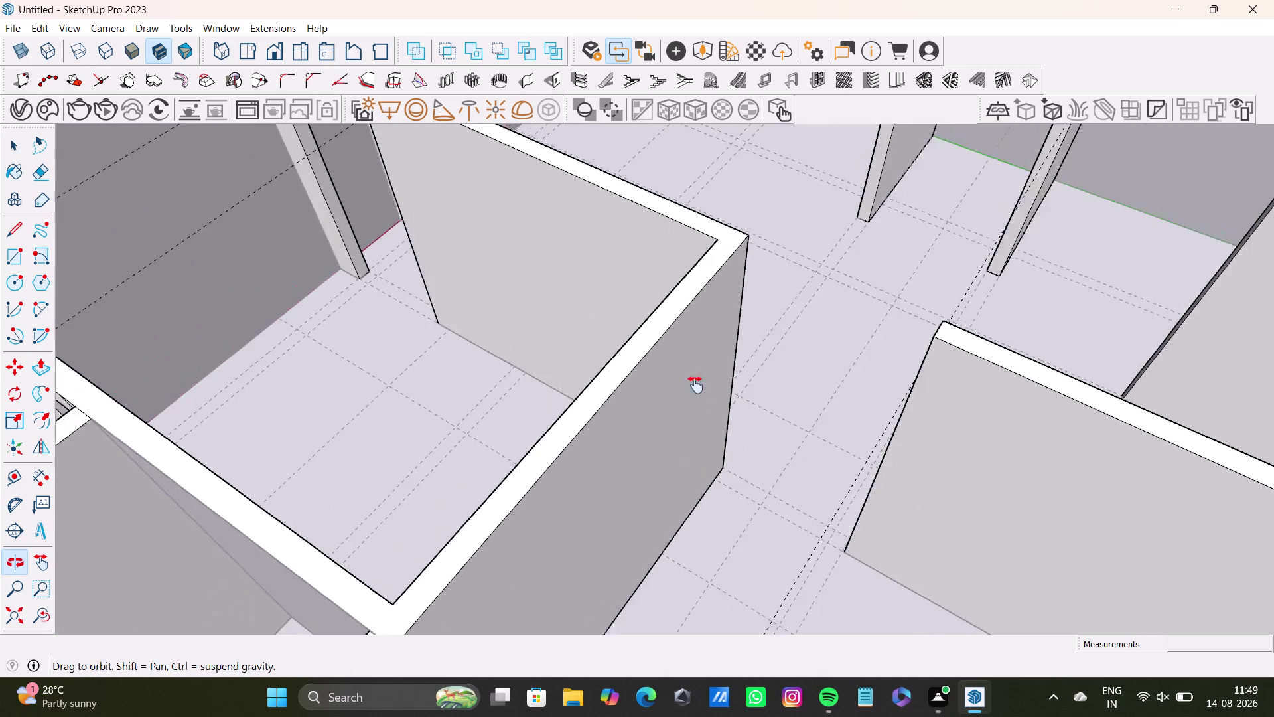
middle_drag(721, 406, 659, 371)
middle_drag(676, 412, 950, 510)
middle_drag(837, 369, 658, 485)
middle_drag(673, 489, 901, 437)
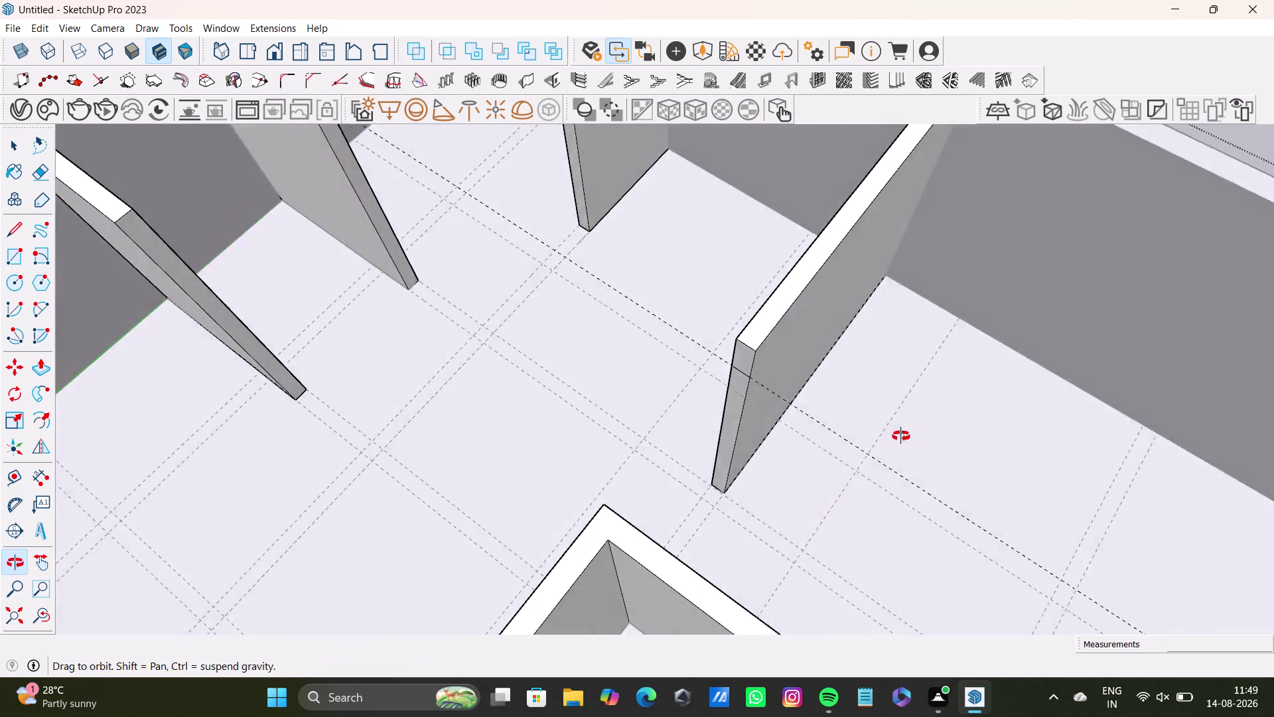
middle_drag(900, 437, 992, 432)
key(space)
click(760, 361)
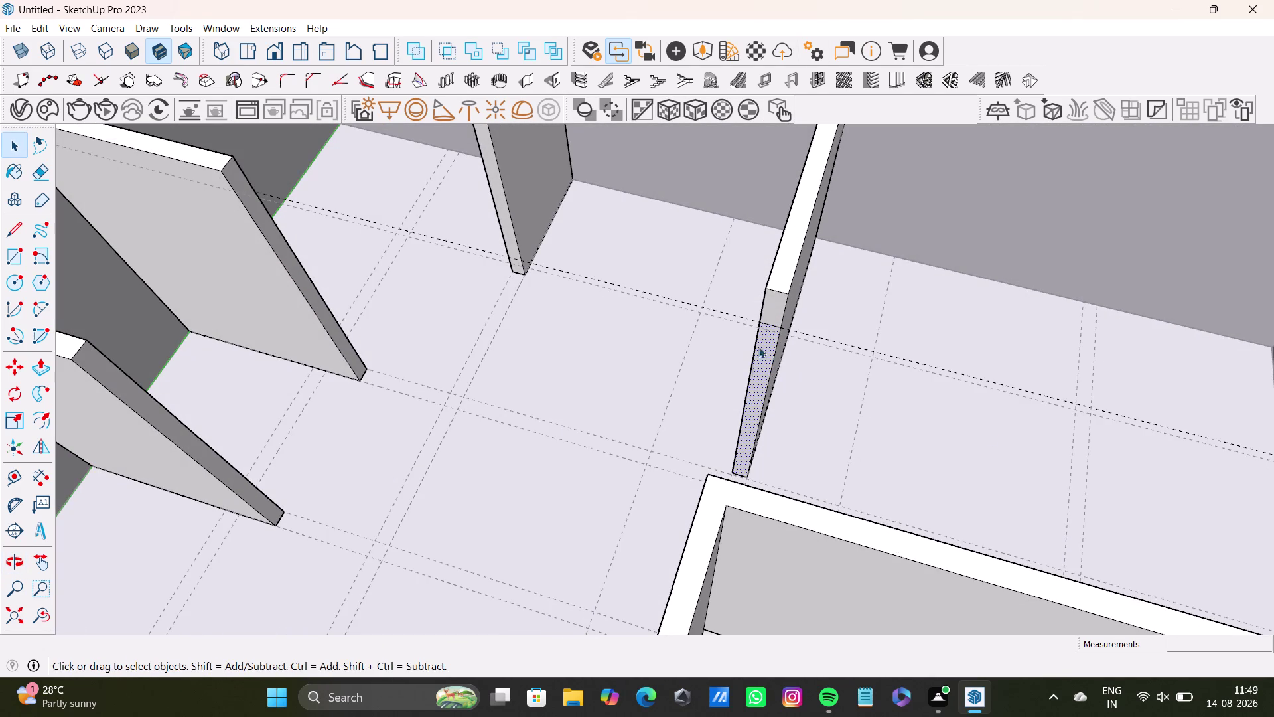
scroll(up, 3)
Delete the selected lower piece and push the lower end face inward.
click(778, 317)
key(Delete)
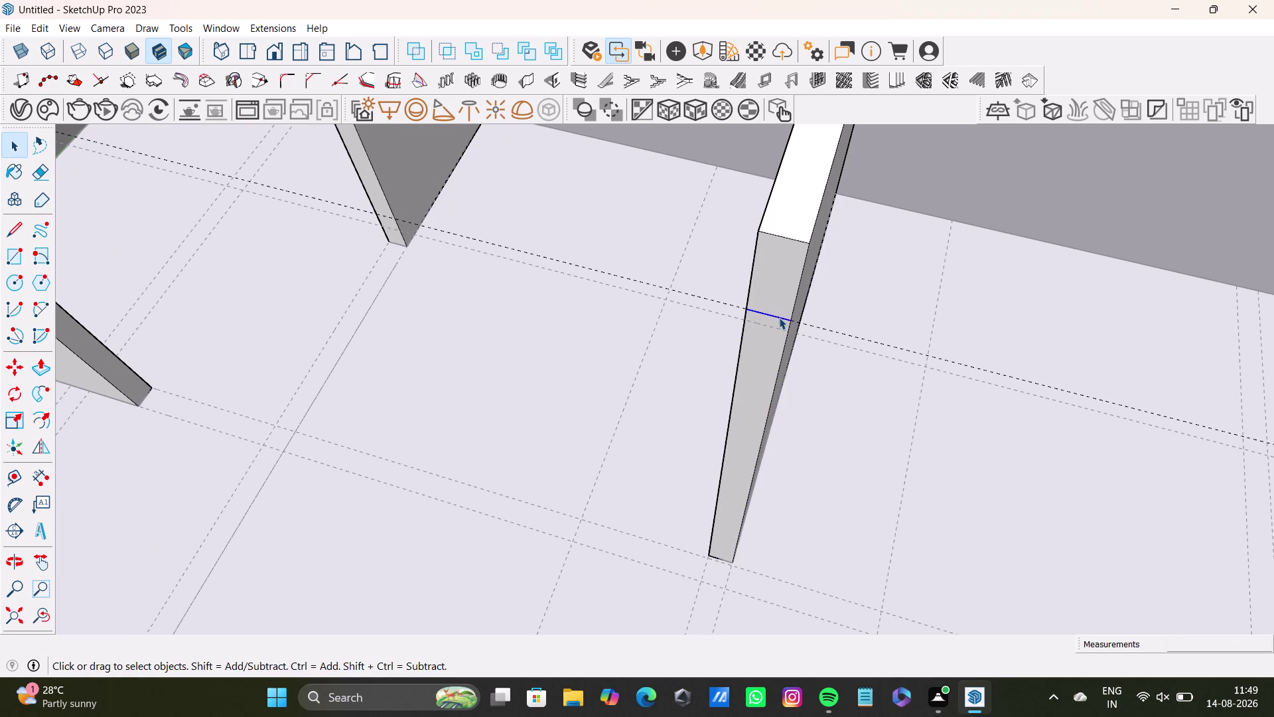
click(766, 374)
key(p)
click(766, 372)
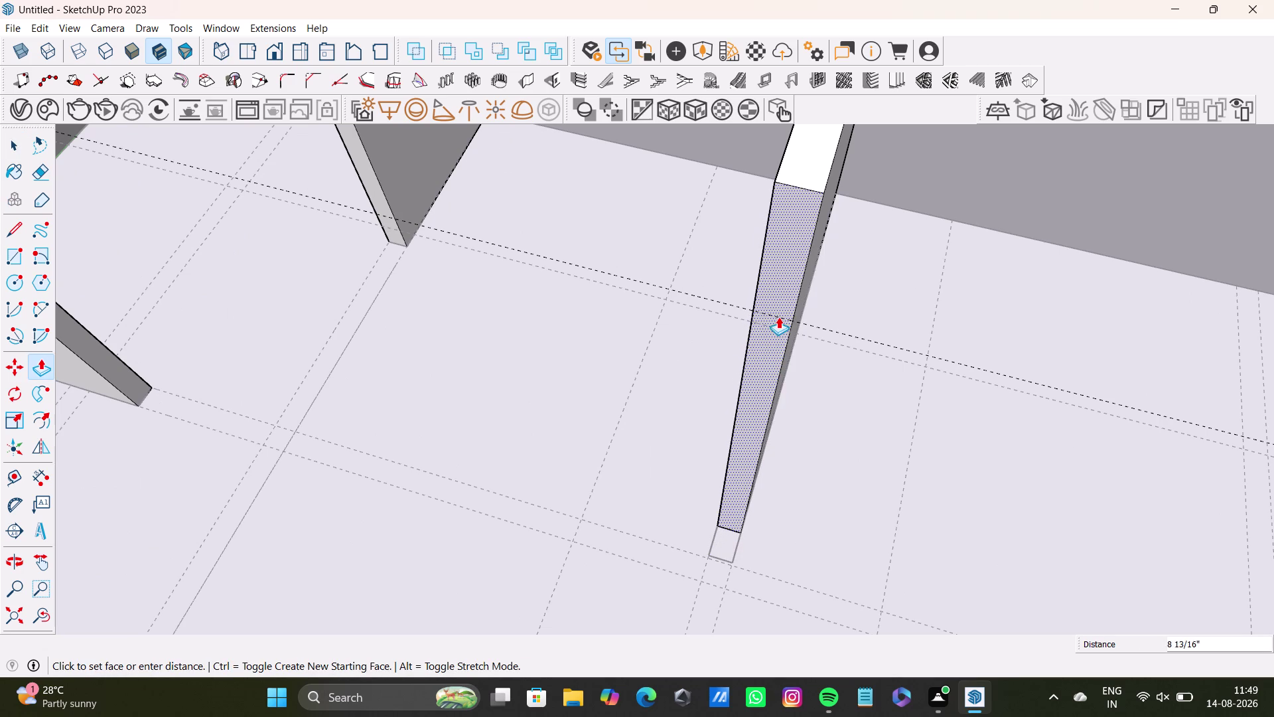
click(779, 314)
key(space)
Orbit out to review the floor plan.
scroll(down, 3)
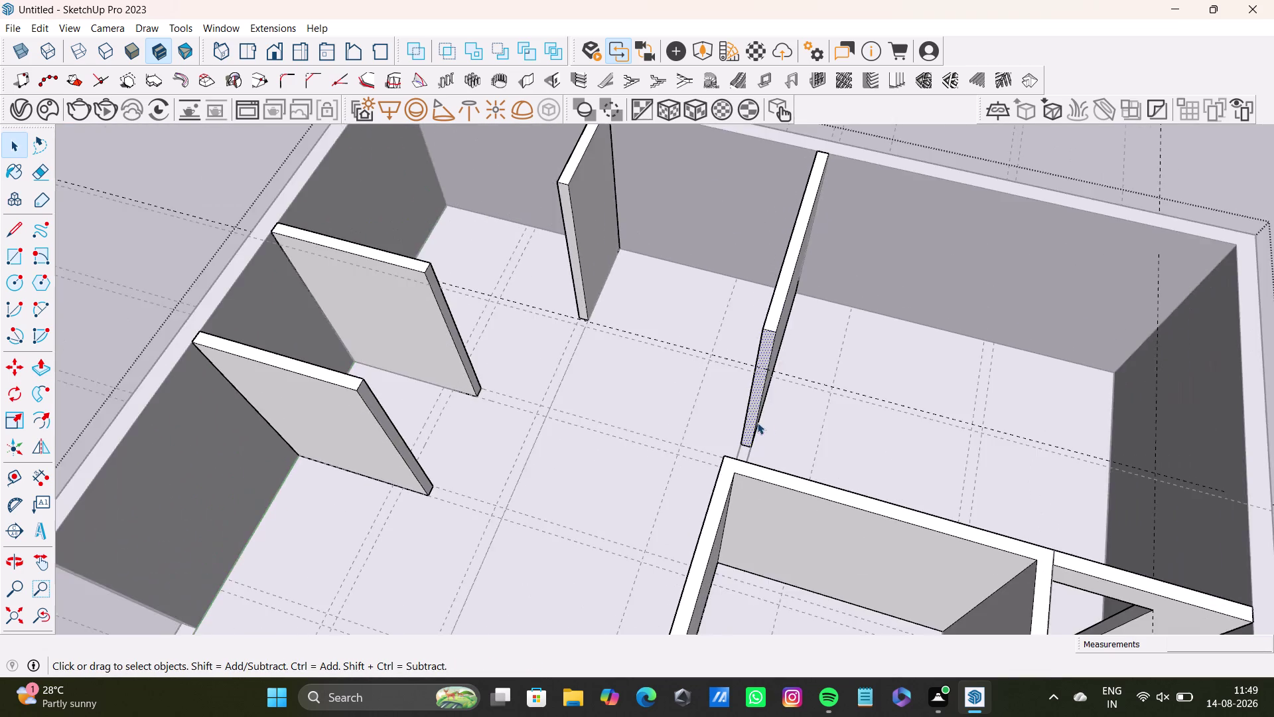
middle_drag(779, 423, 358, 416)
scroll(down, 3)
middle_drag(523, 390, 561, 390)
middle_drag(564, 400, 415, 447)
middle_drag(497, 358, 607, 412)
middle_drag(610, 424, 532, 399)
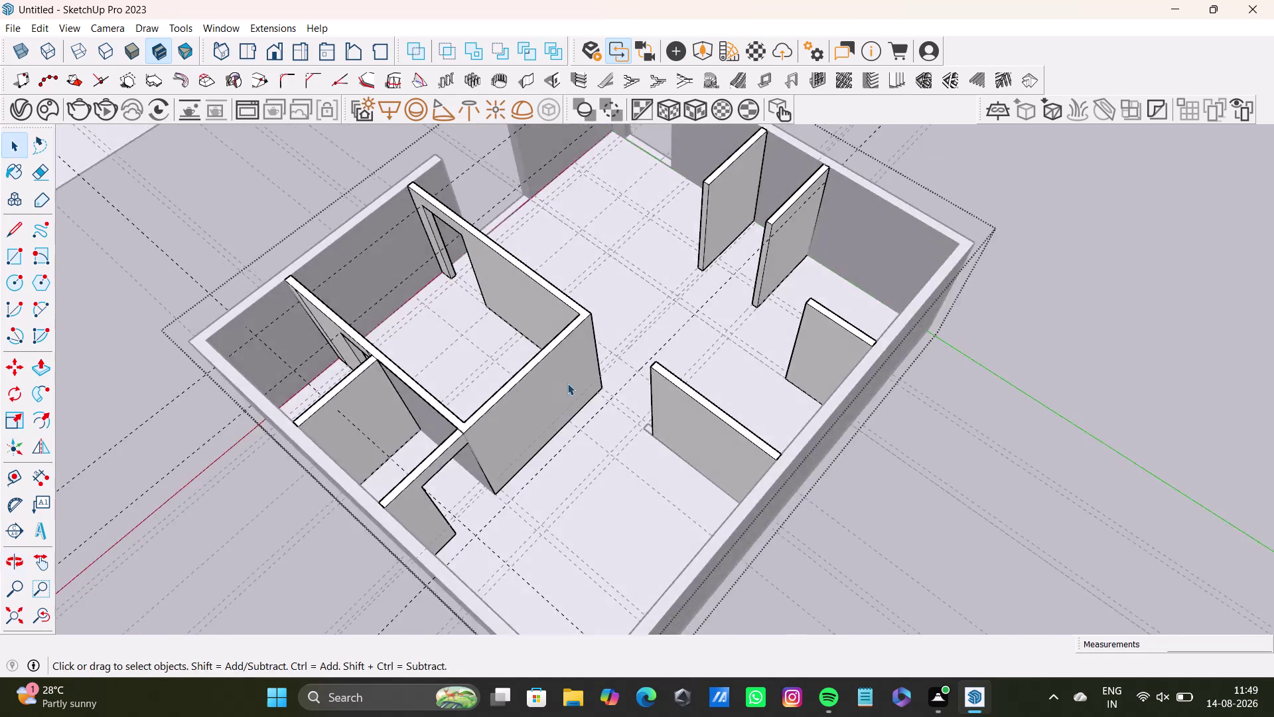
scroll(up, 3)
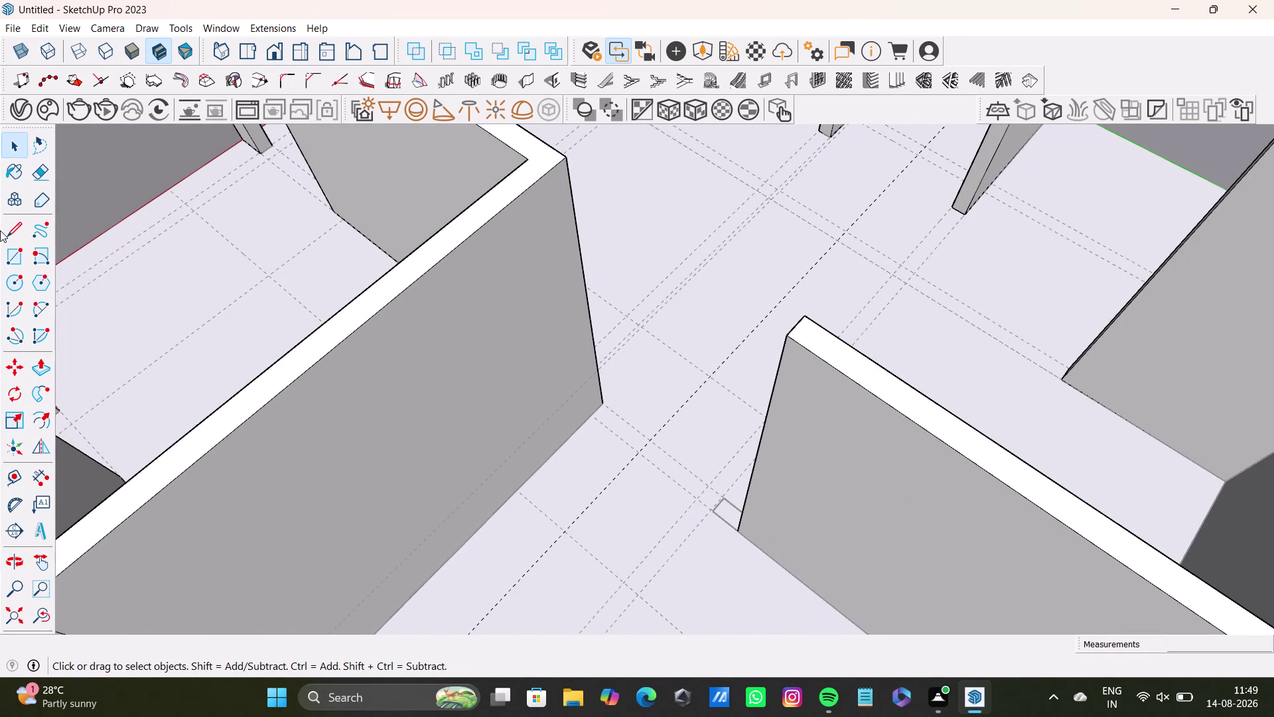
key(space)
scroll(down, 3)
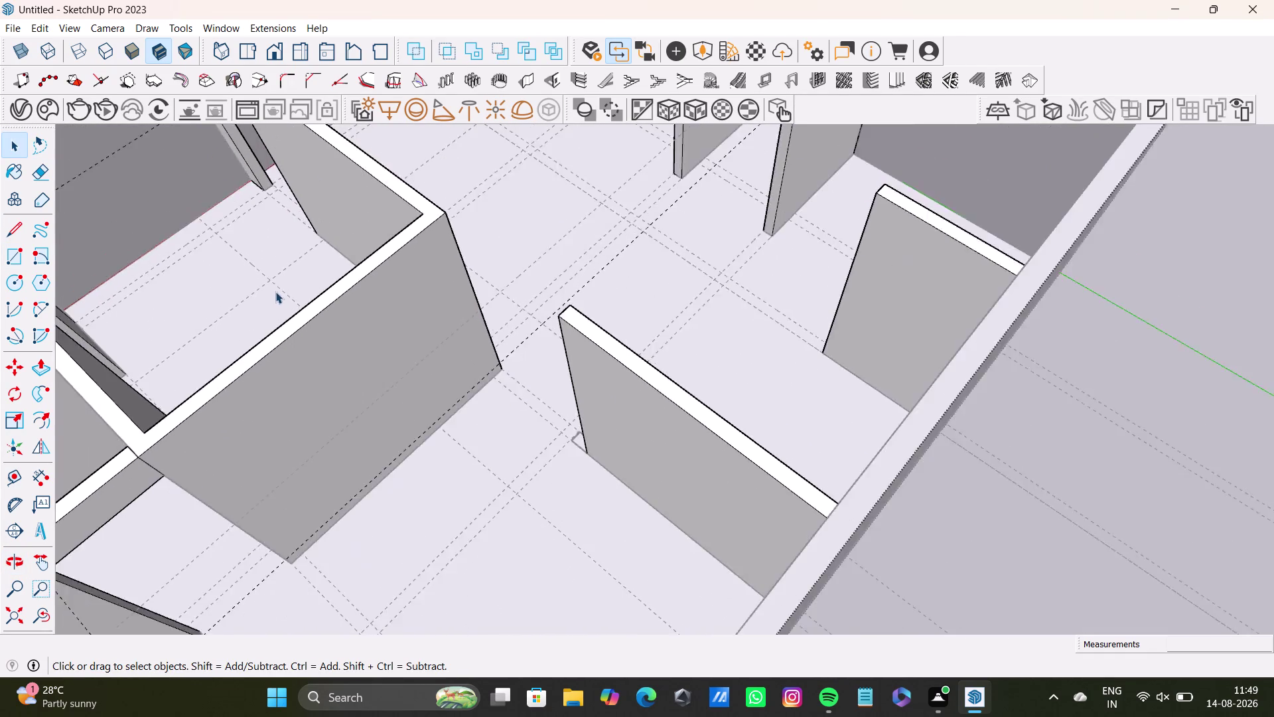
scroll(down, 3)
click(1063, 322)
scroll(up, 3)
middle_drag(439, 323, 547, 295)
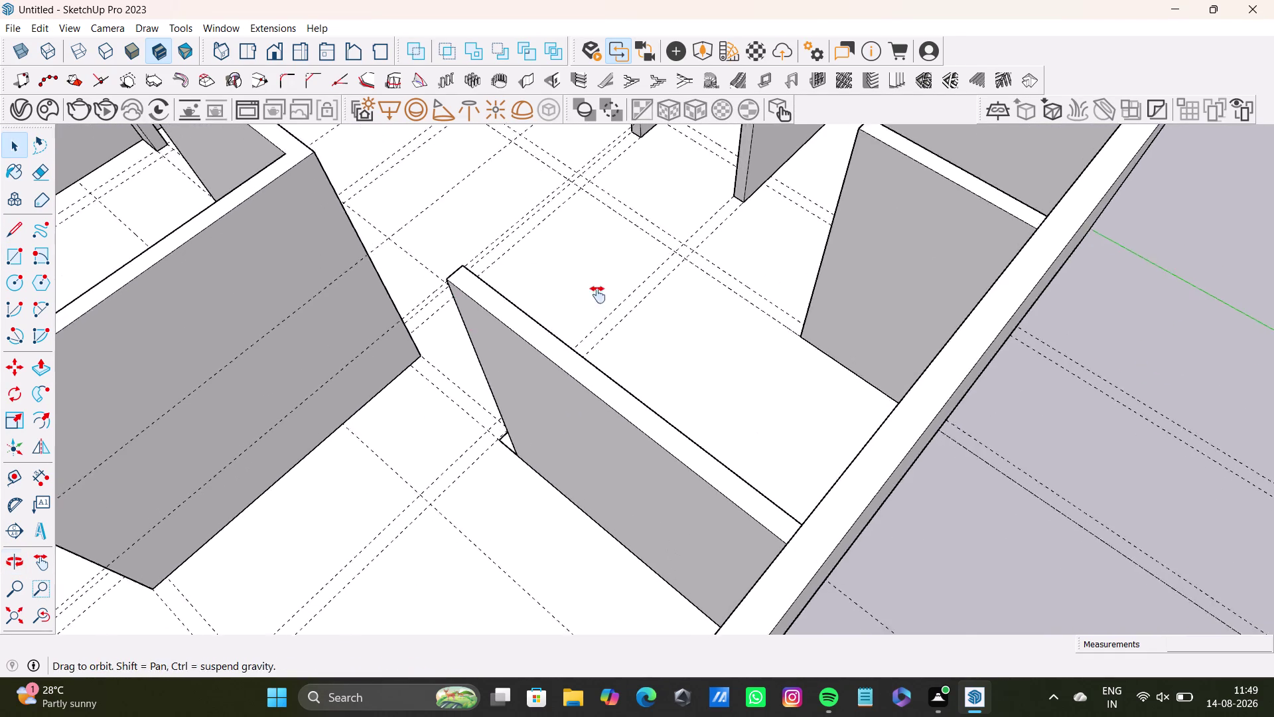
middle_drag(546, 294, 650, 295)
scroll(up, 3)
click(641, 446)
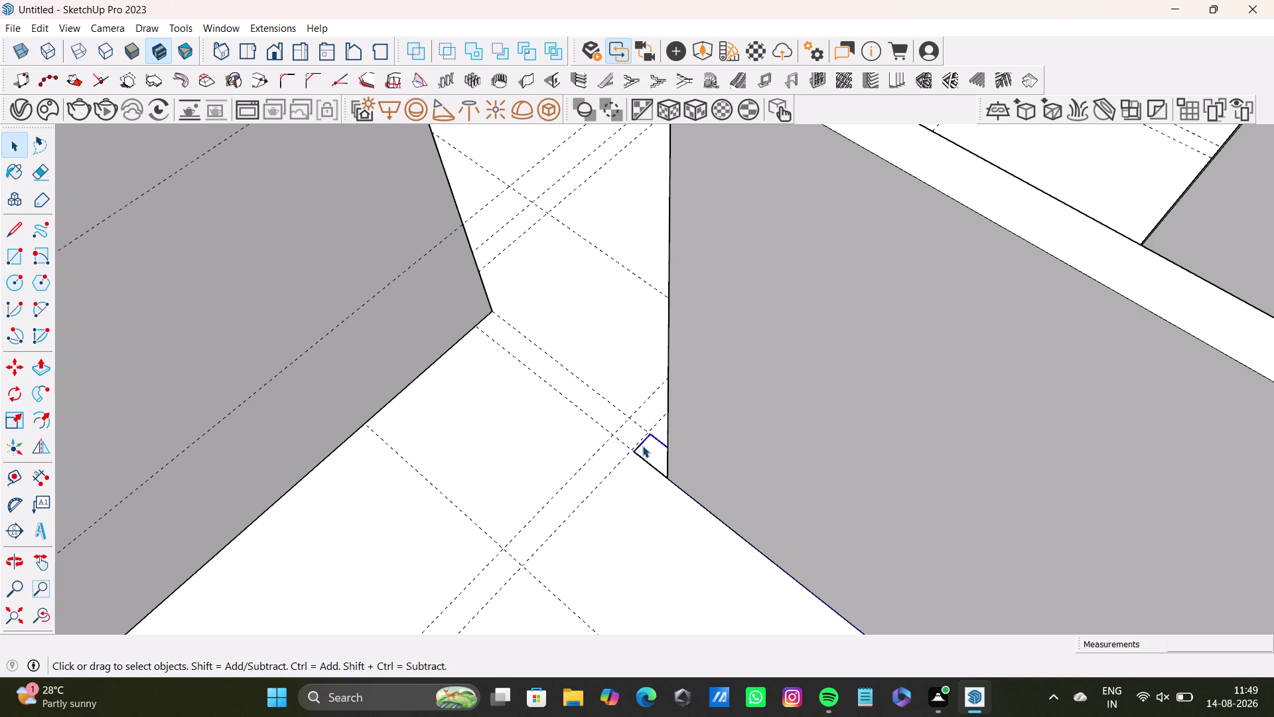
key(Delete)
click(645, 443)
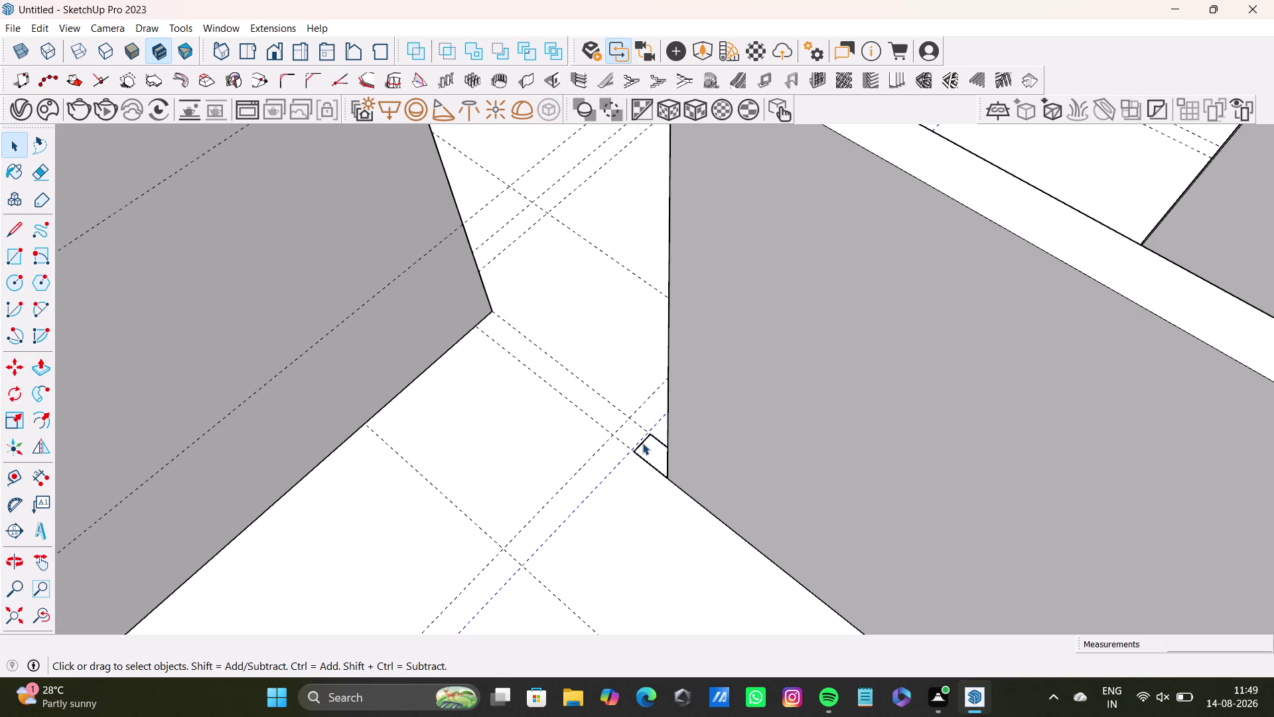
key(Delete)
click(639, 444)
key(Delete)
scroll(down, 3)
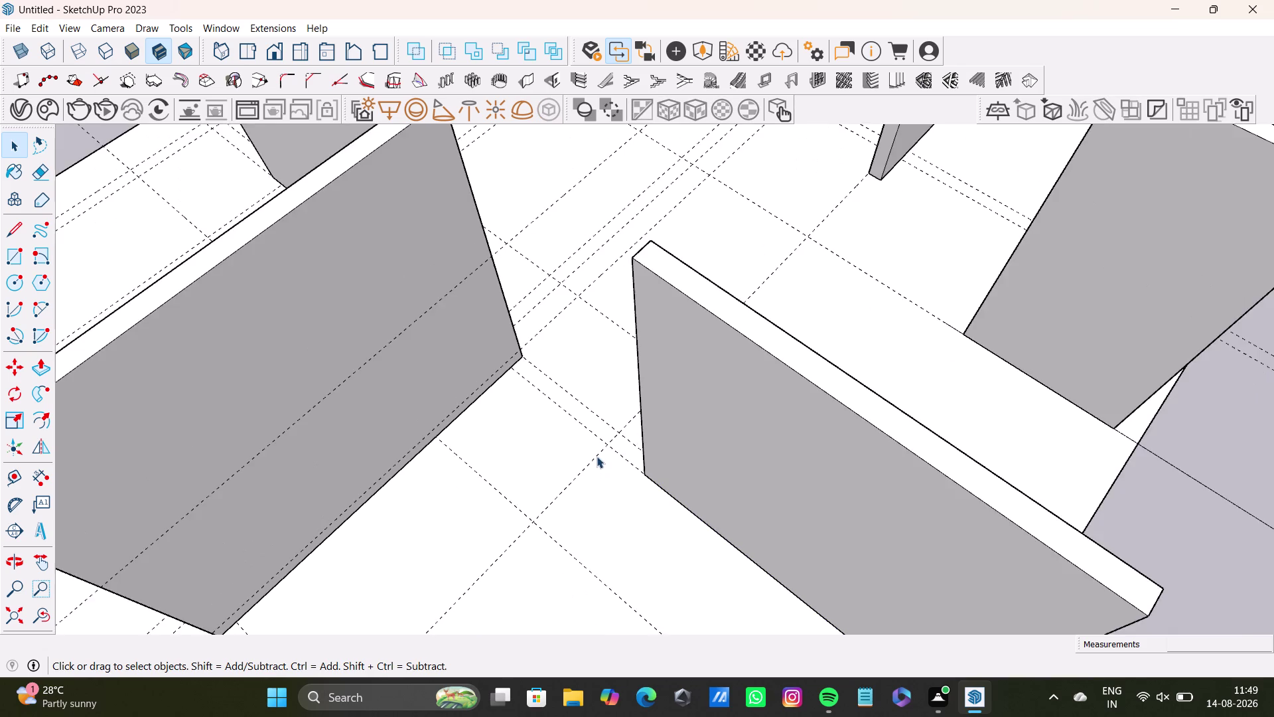
scroll(down, 3)
middle_drag(596, 446, 685, 439)
middle_drag(719, 474, 599, 540)
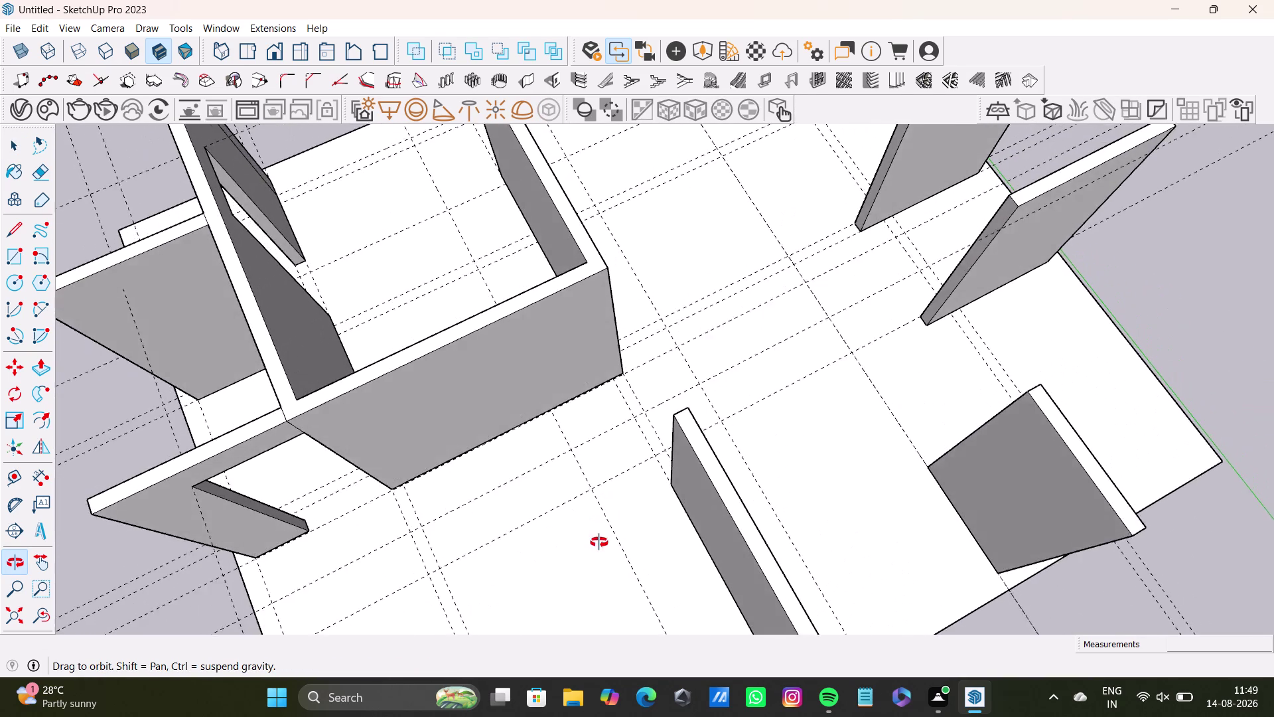
middle_drag(599, 540, 587, 544)
click(7, 264)
scroll(up, 3)
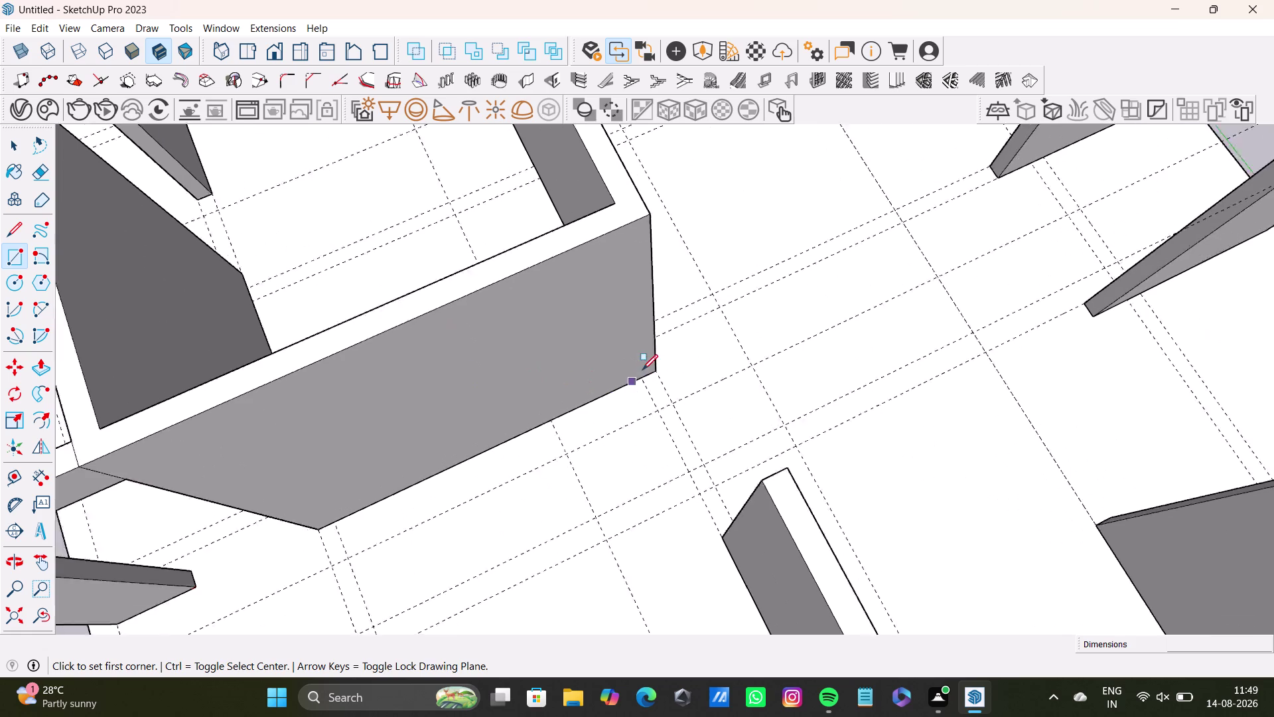
click(641, 377)
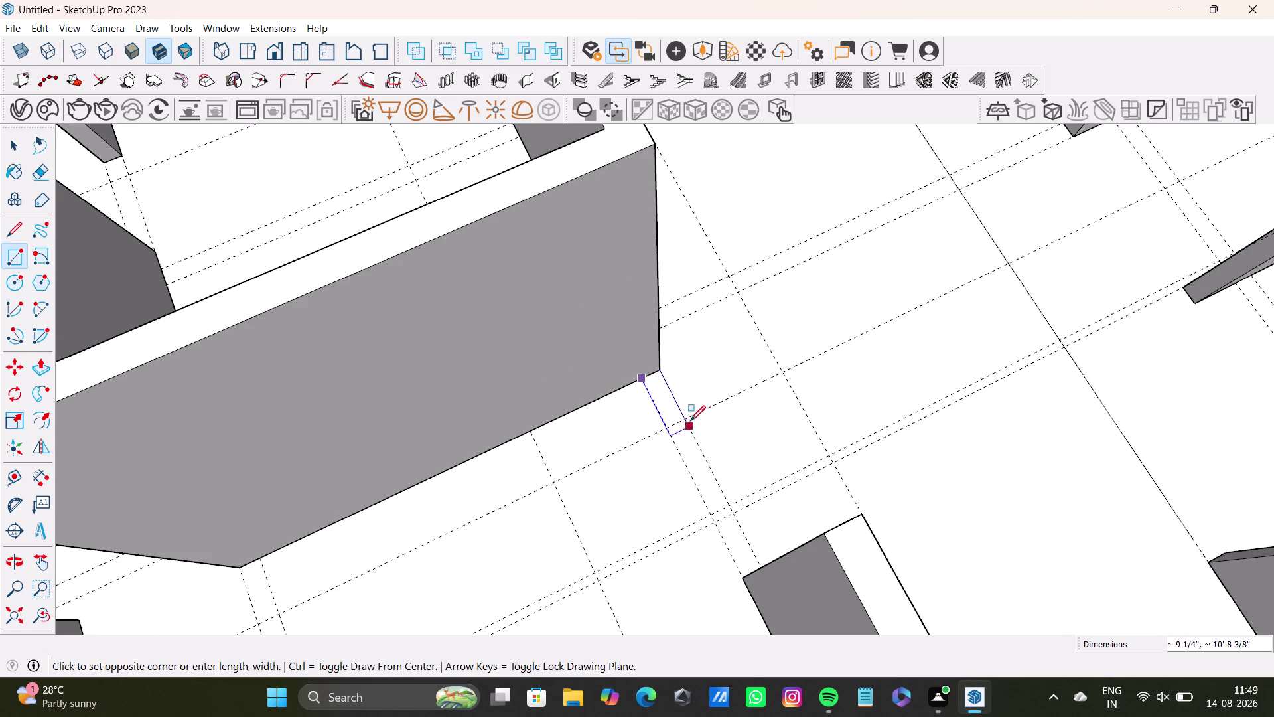
key(Up)
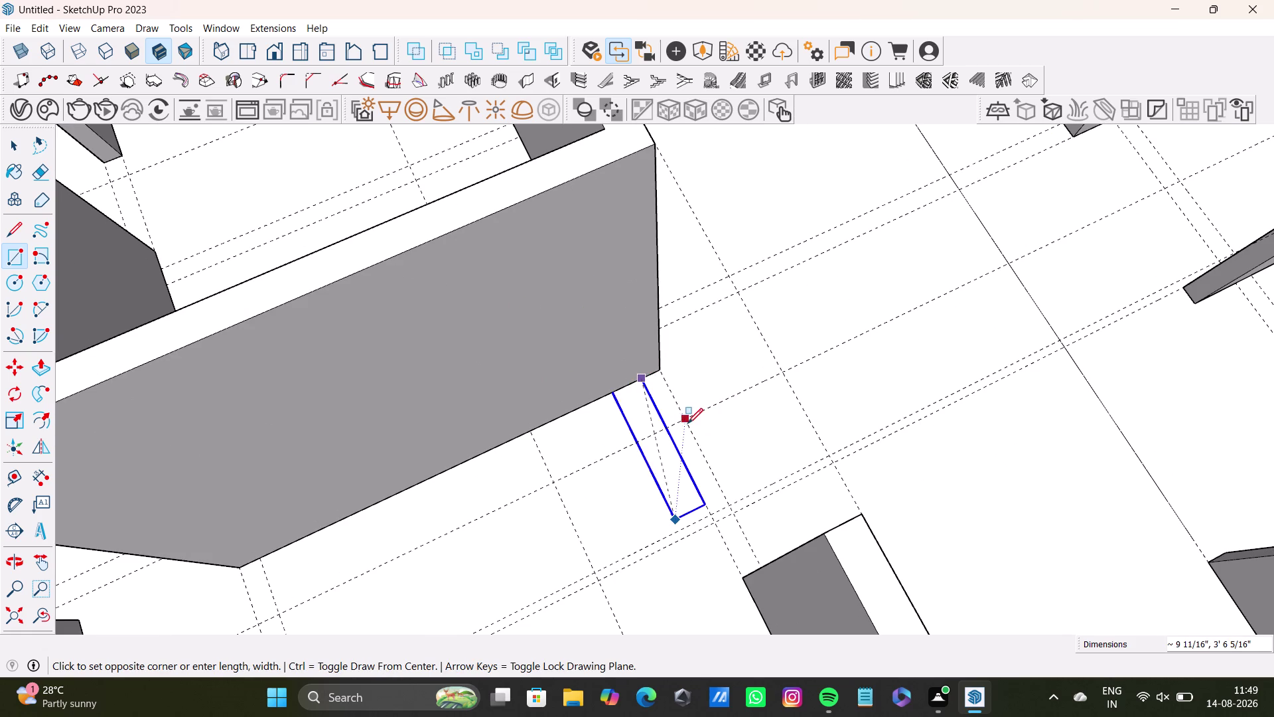
scroll(up, 3)
scroll(up, 3)
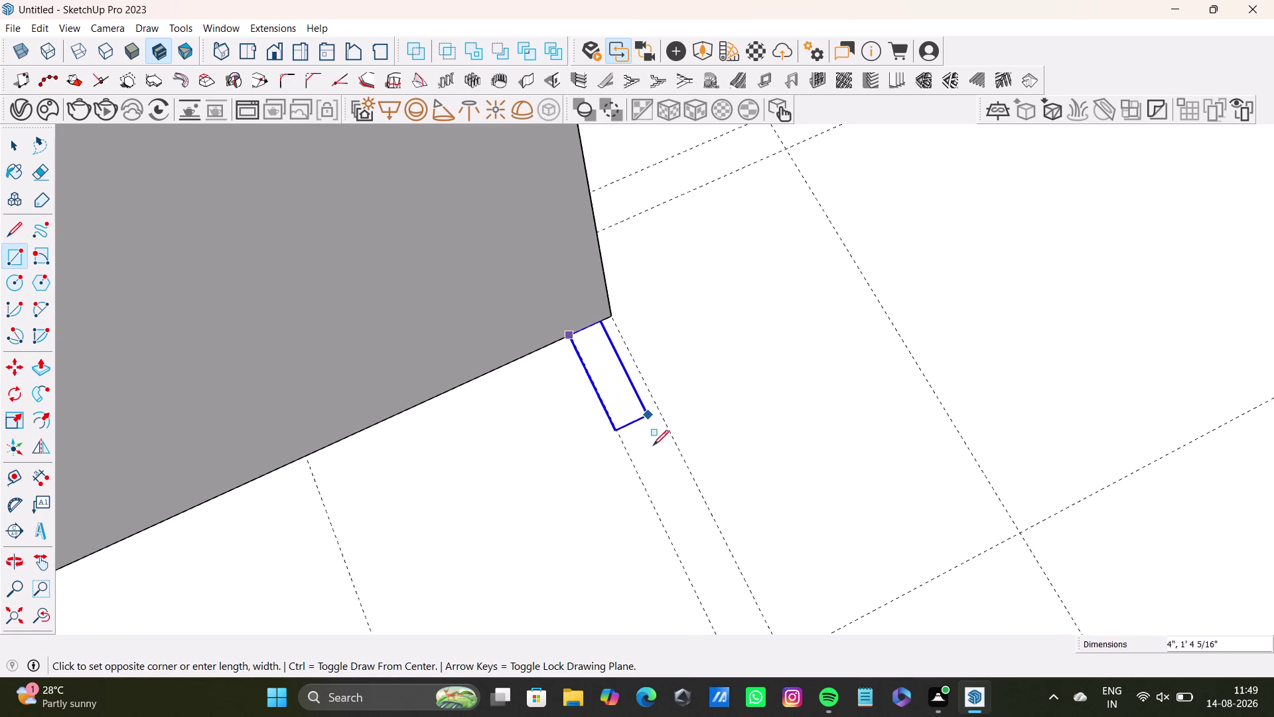
scroll(down, 3)
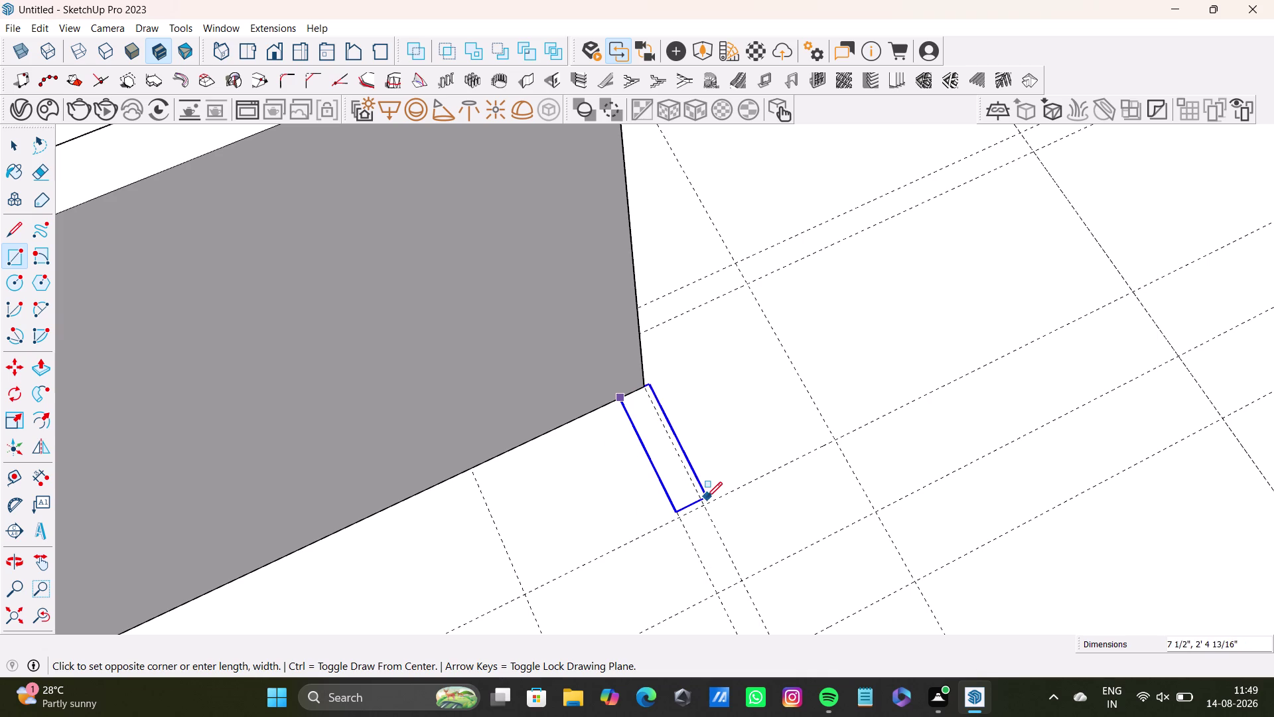
scroll(up, 3)
middle_drag(698, 500, 909, 266)
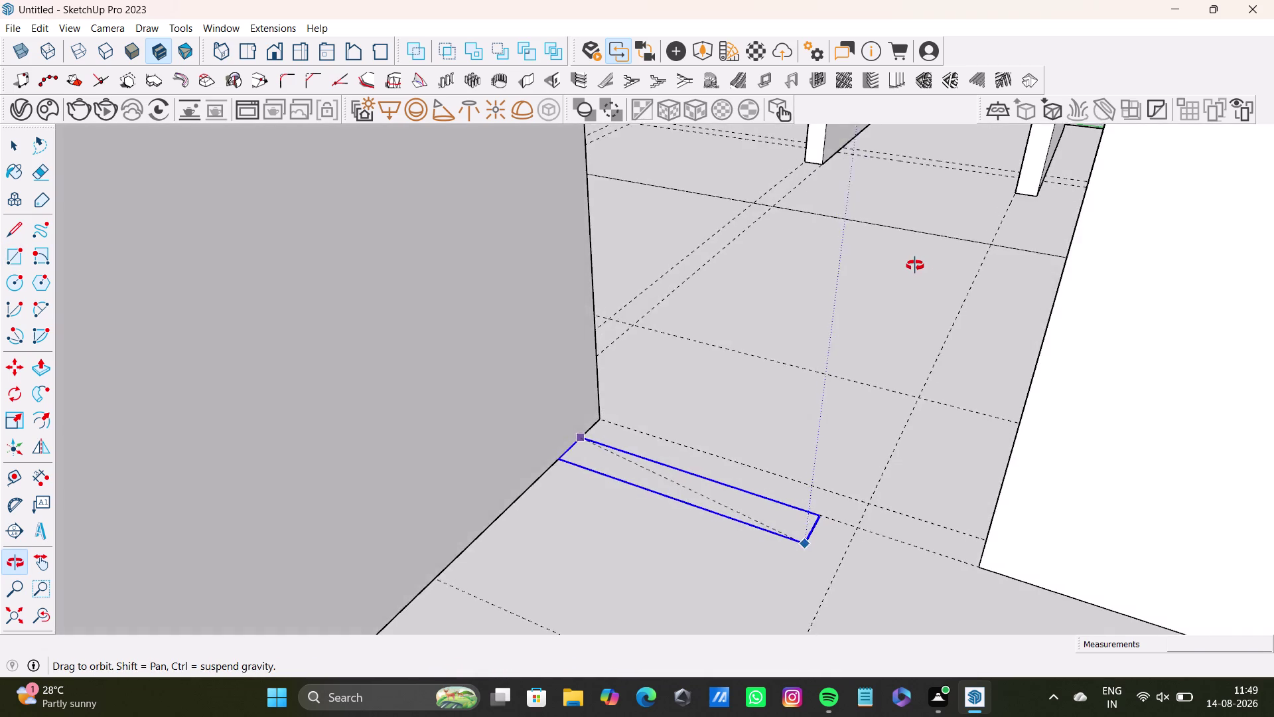
middle_drag(910, 265, 924, 273)
key(space)
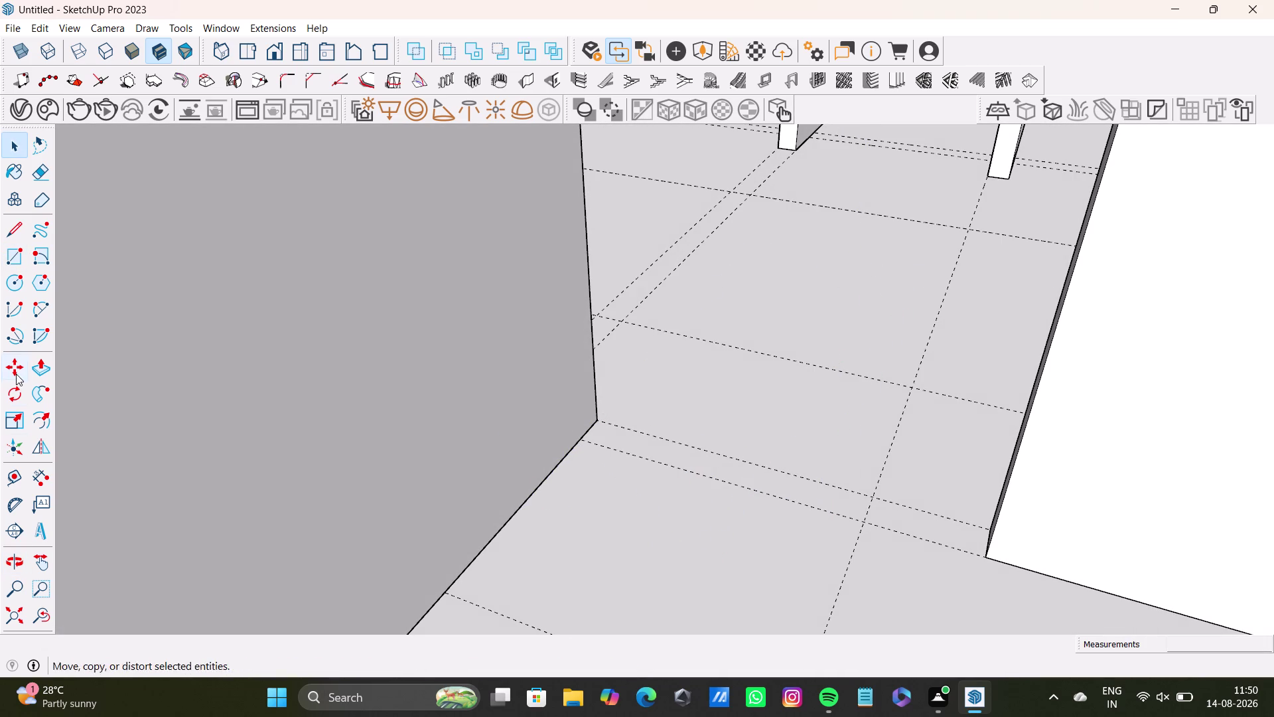
Draw a thin floor rectangle starting at the thick wall's bottom corner.
click(20, 257)
scroll(up, 3)
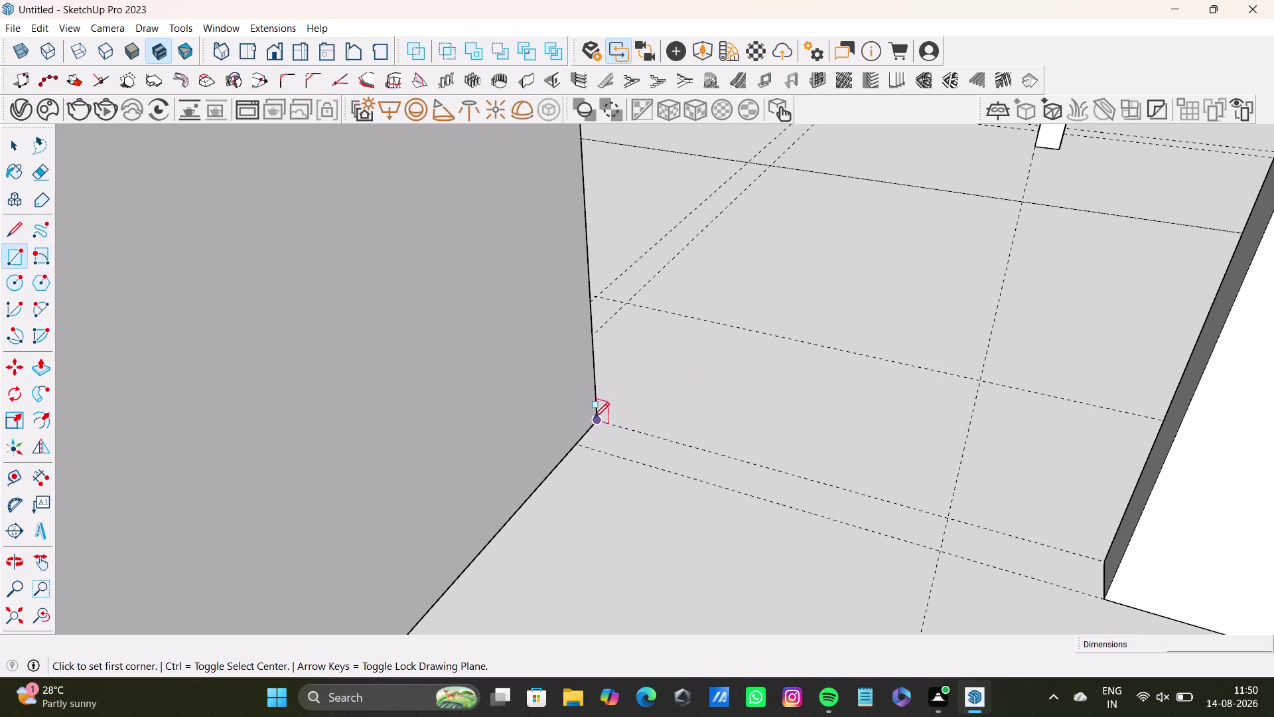
click(601, 418)
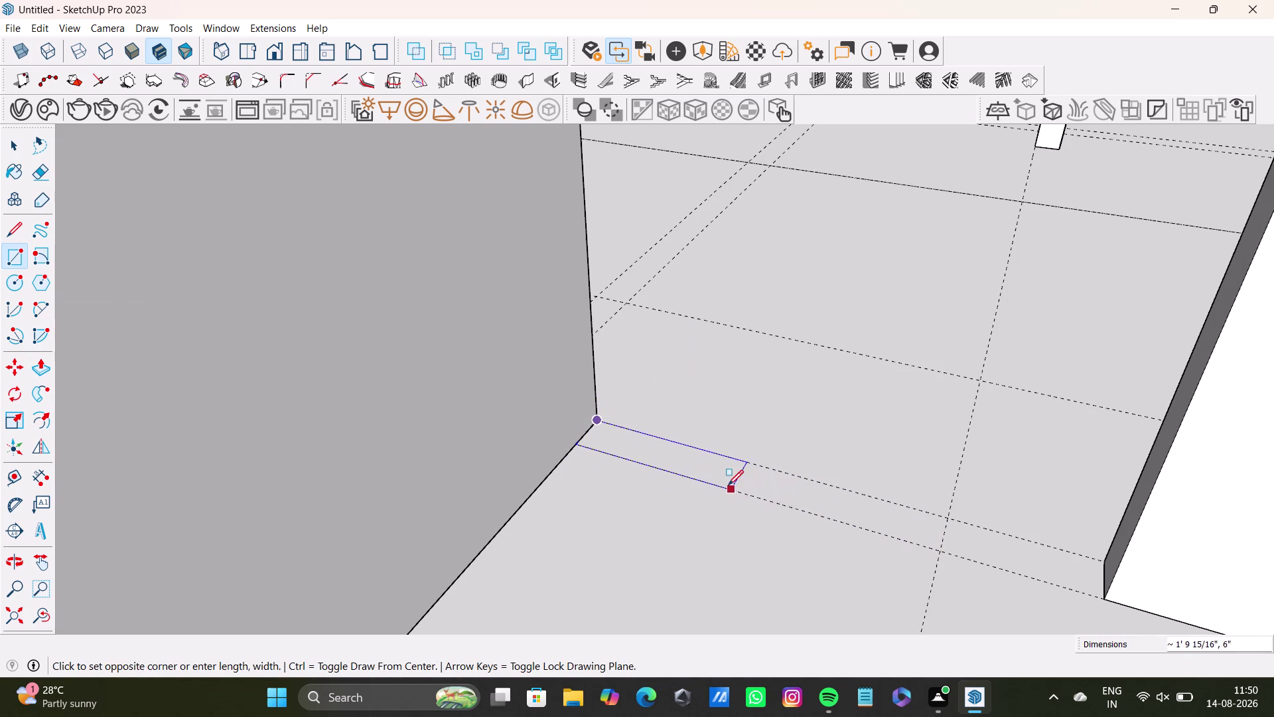
click(695, 479)
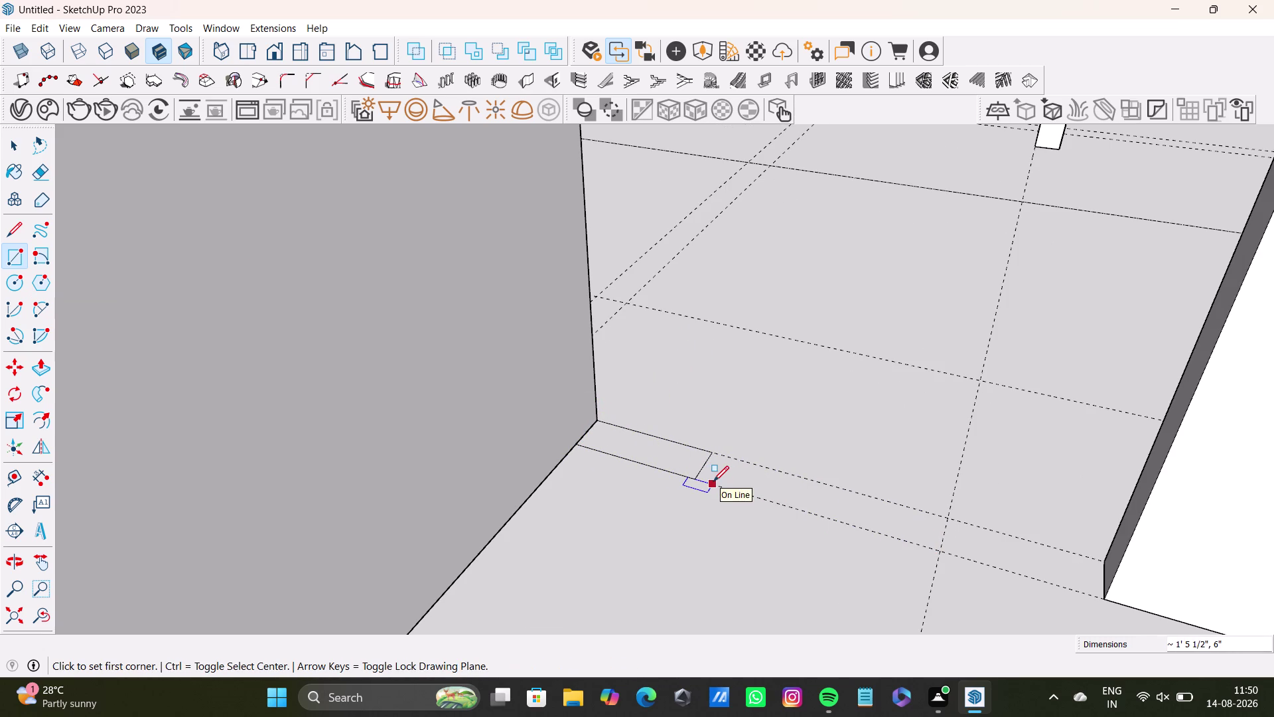
key(space)
middle_drag(710, 502, 617, 638)
scroll(up, 3)
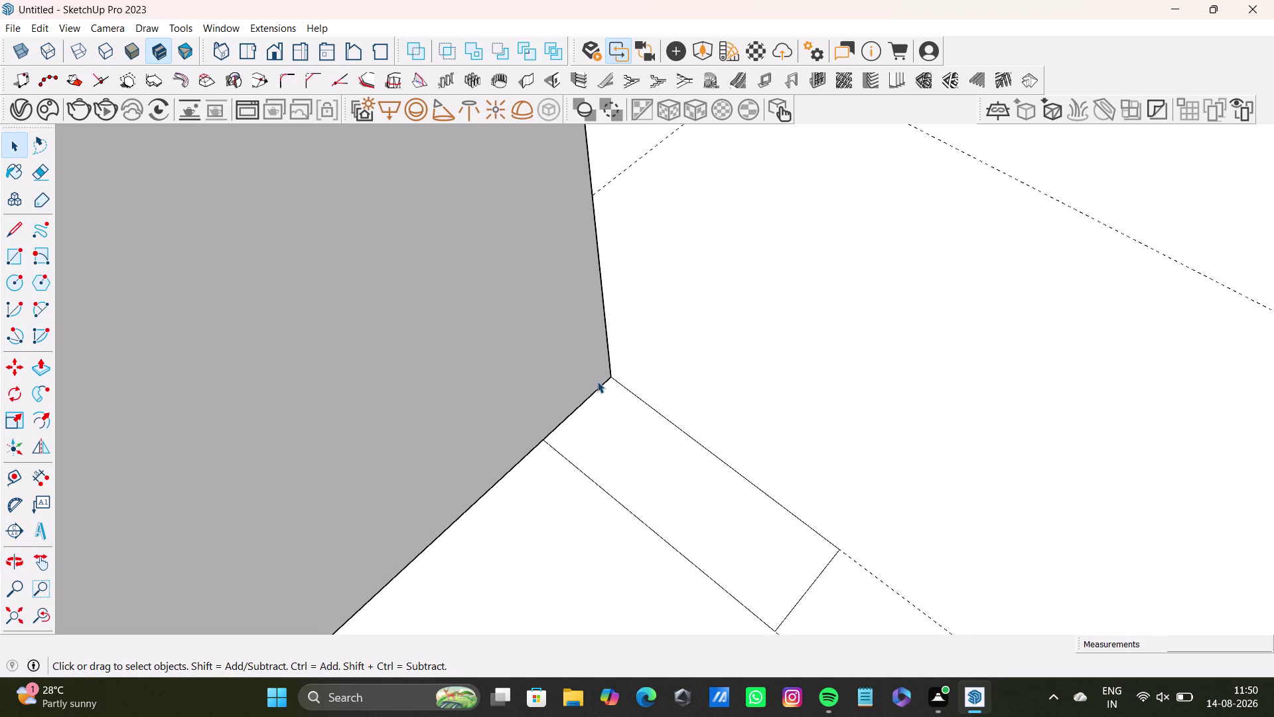
scroll(up, 3)
middle_drag(597, 384, 615, 262)
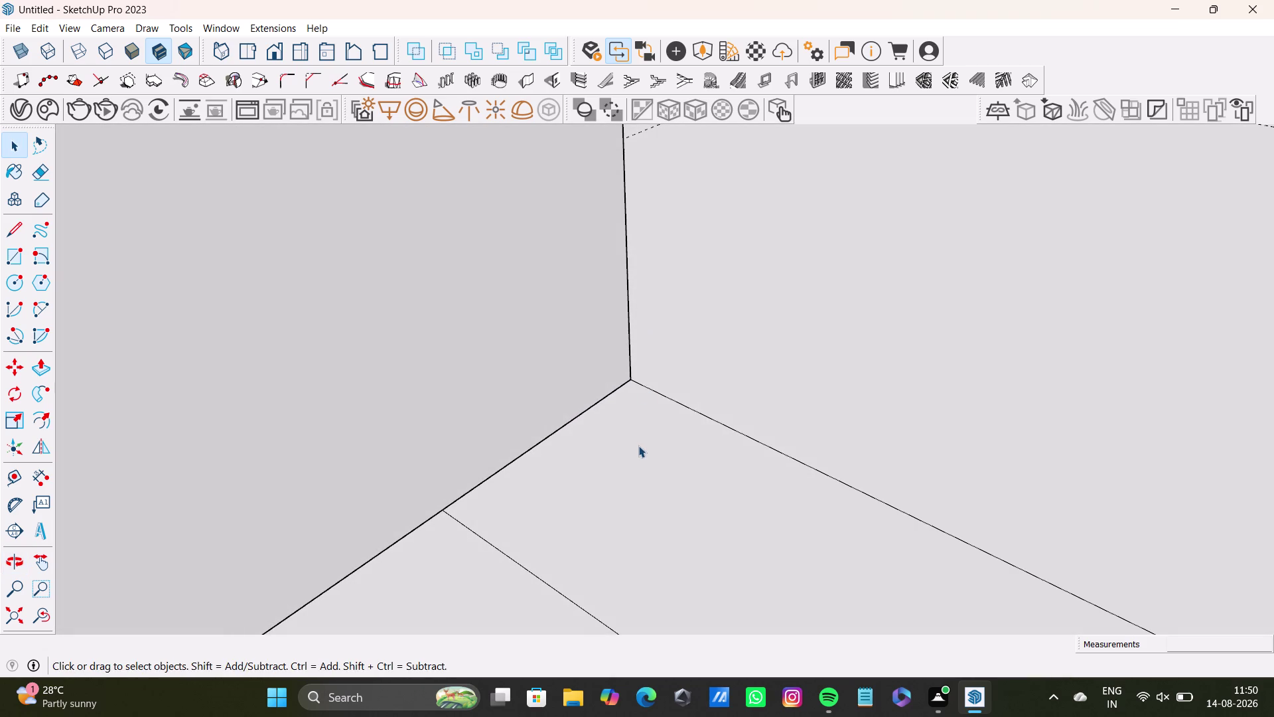
Pull the narrow floor rectangle up into a low block.
click(638, 445)
key(p)
click(637, 439)
drag(628, 491, 615, 326)
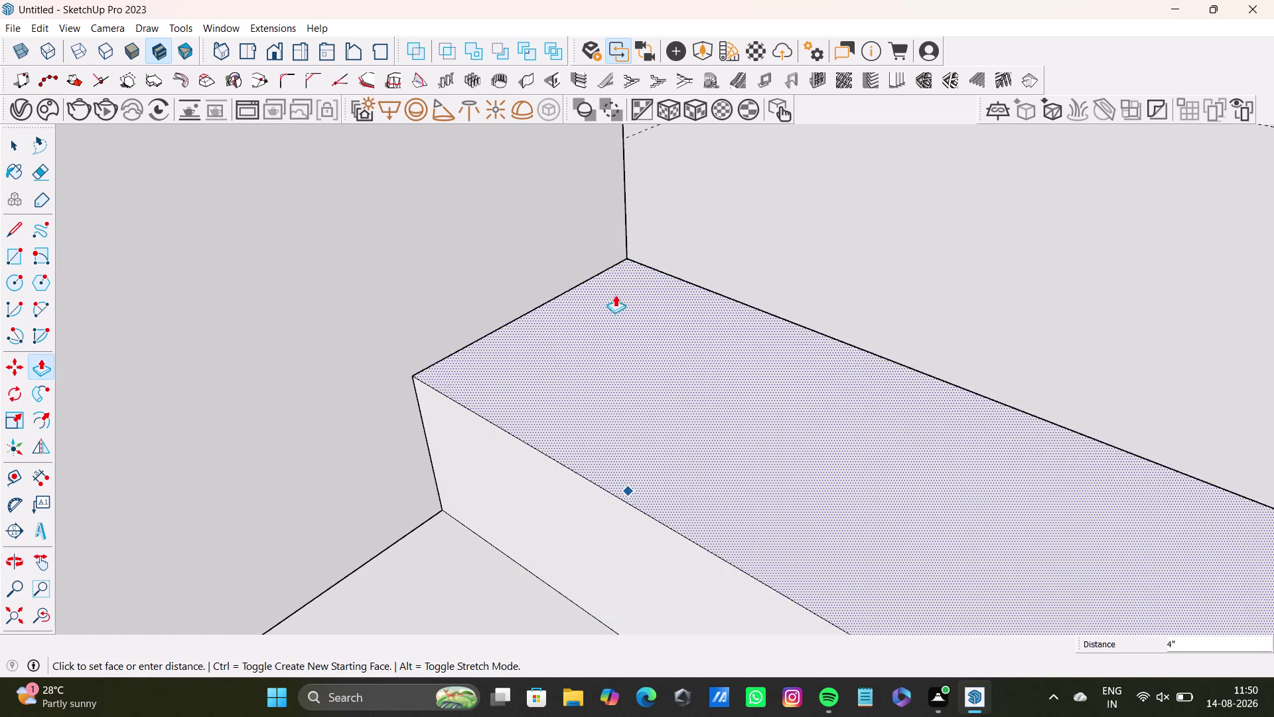
drag(615, 326, 617, 240)
scroll(down, 3)
middle_drag(614, 244, 640, 446)
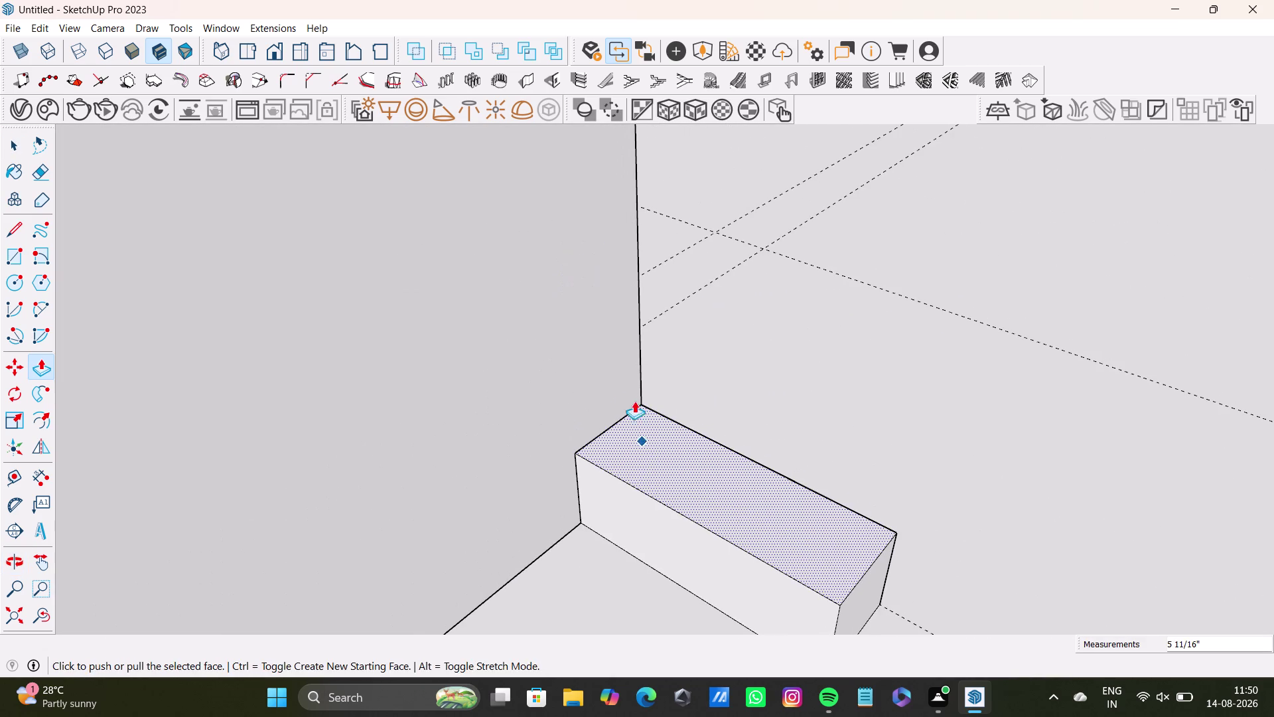
Raise the jamb further until it is level with the wall top.
drag(653, 449, 634, 99)
scroll(down, 3)
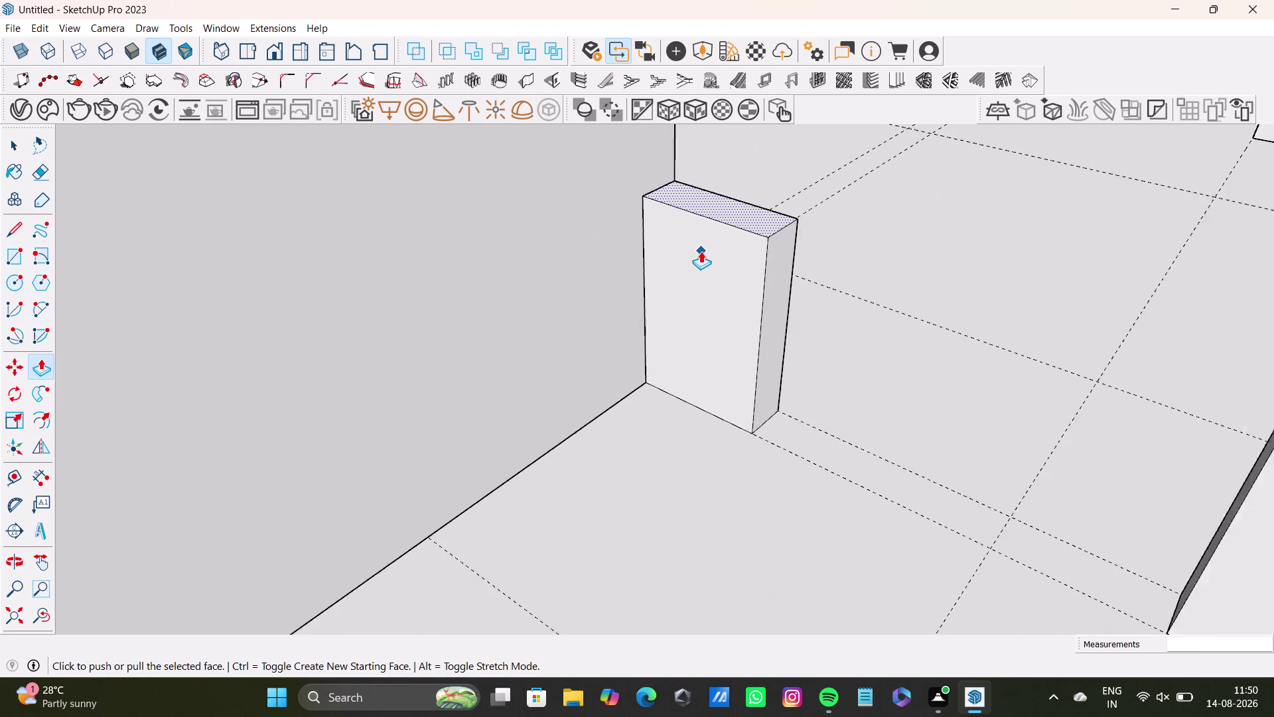
scroll(down, 3)
middle_drag(702, 251, 715, 453)
scroll(down, 3)
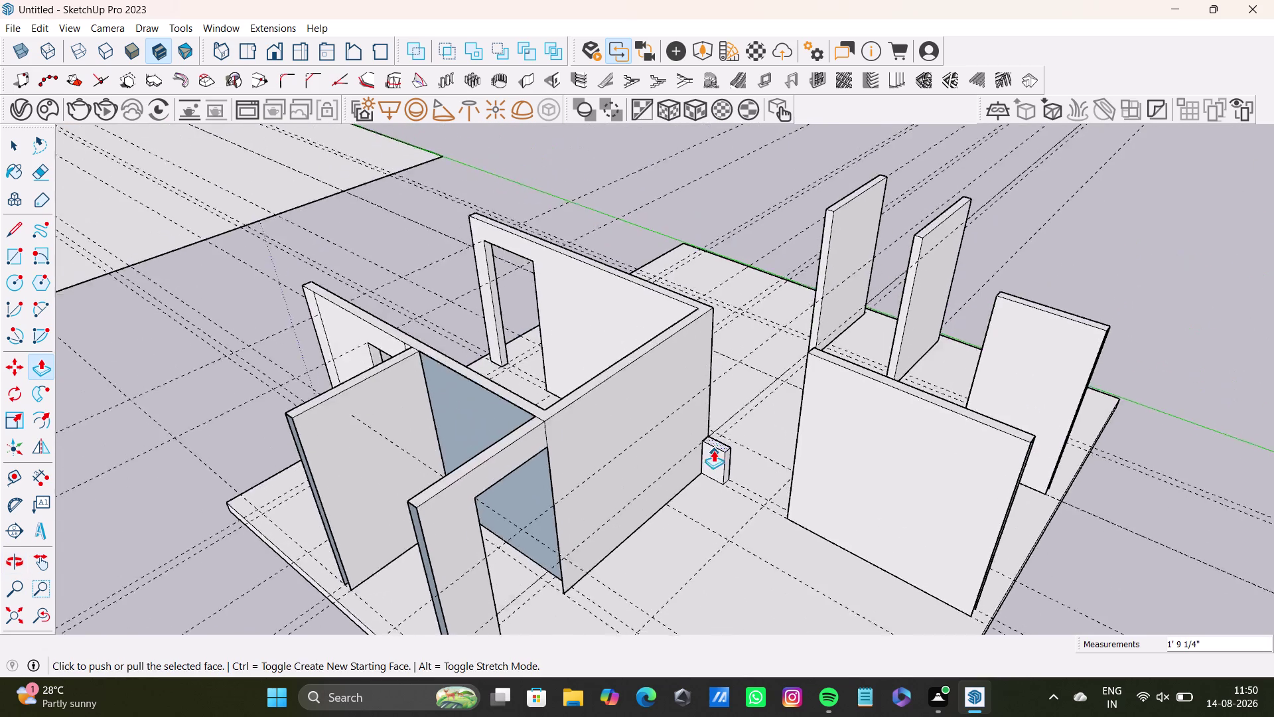
scroll(up, 3)
drag(725, 461, 701, 175)
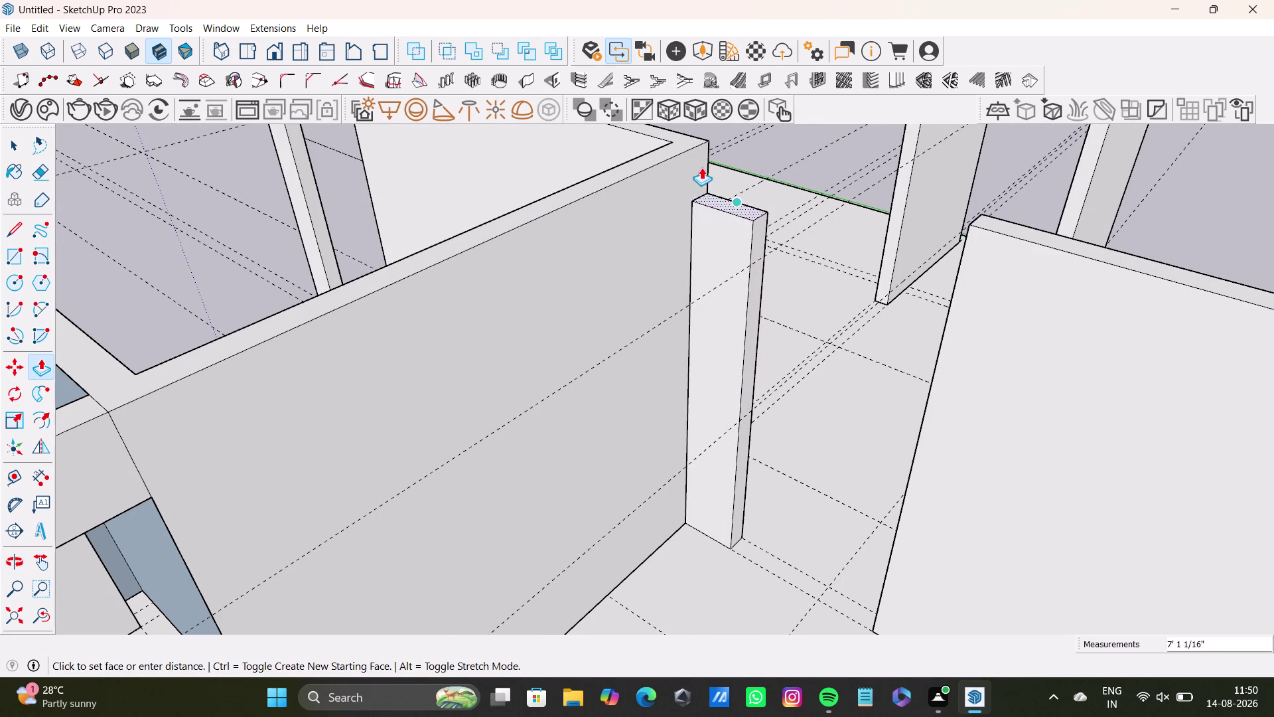
drag(701, 175, 694, 138)
key(space)
Orbit to the next partition end, select its end face and delete it.
scroll(up, 3)
middle_drag(738, 195, 748, 304)
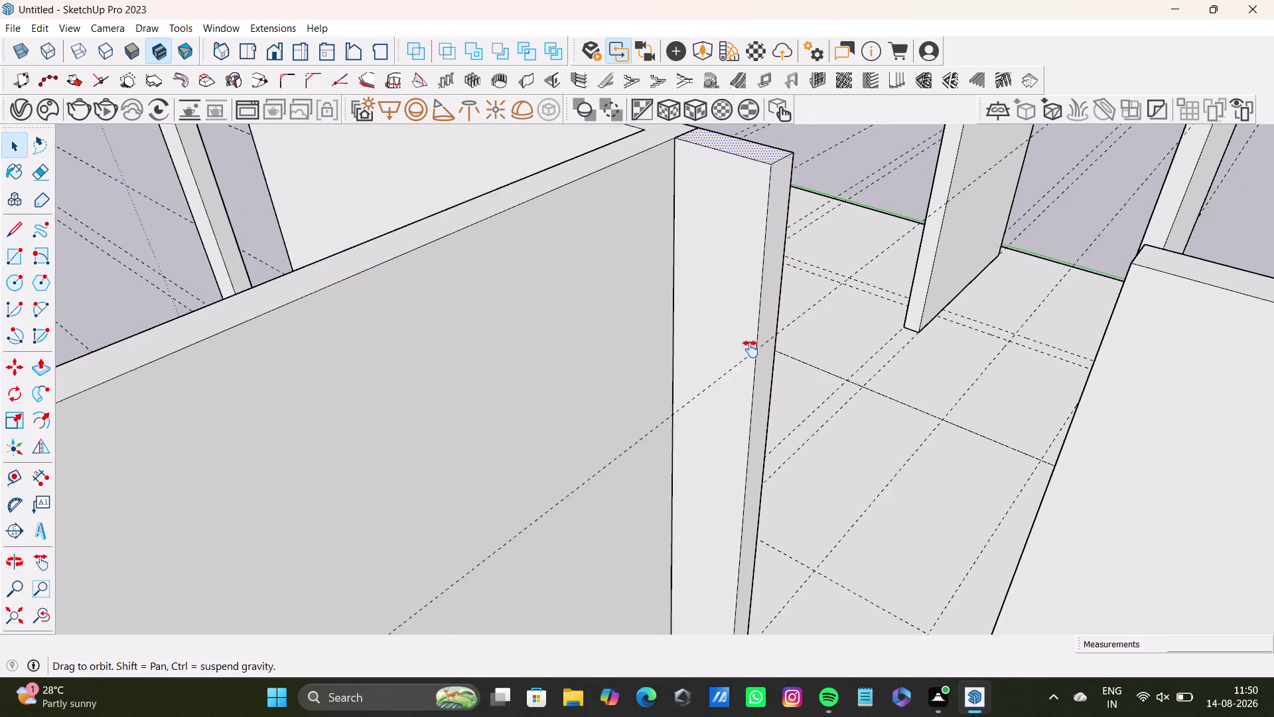
middle_drag(748, 304, 751, 392)
middle_drag(698, 307, 697, 428)
scroll(up, 3)
click(695, 295)
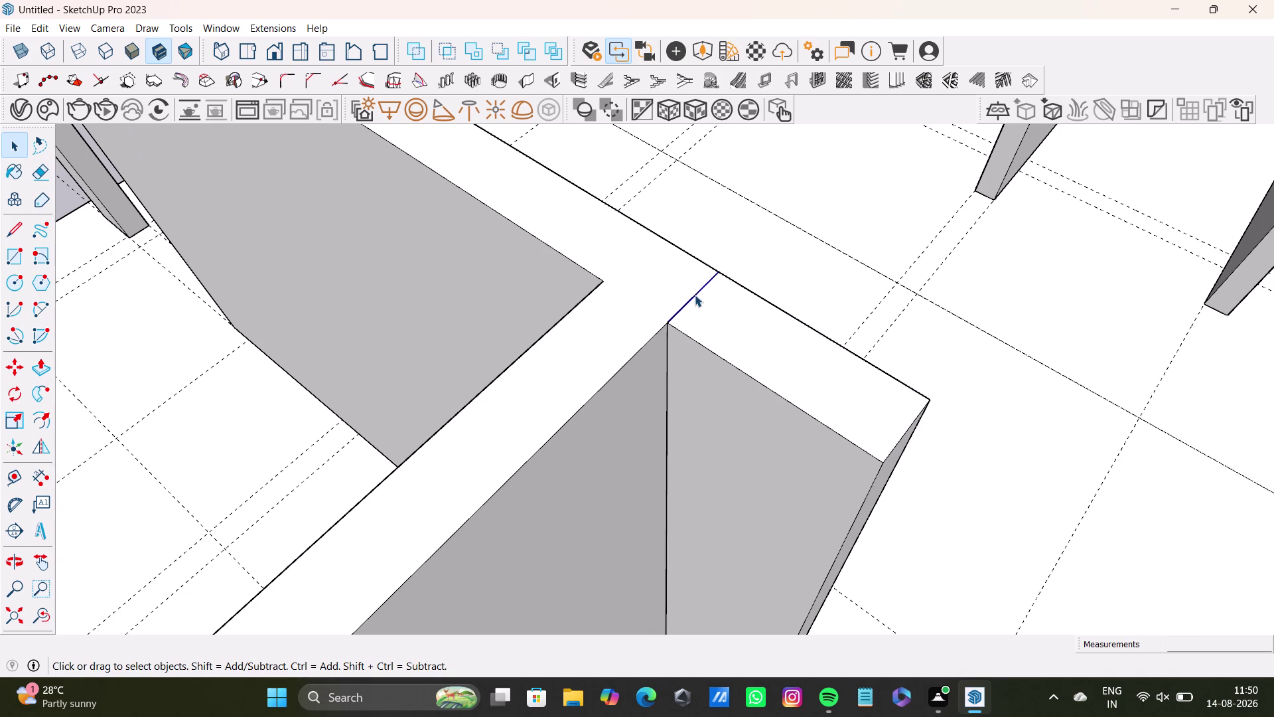
click(695, 295)
key(Delete)
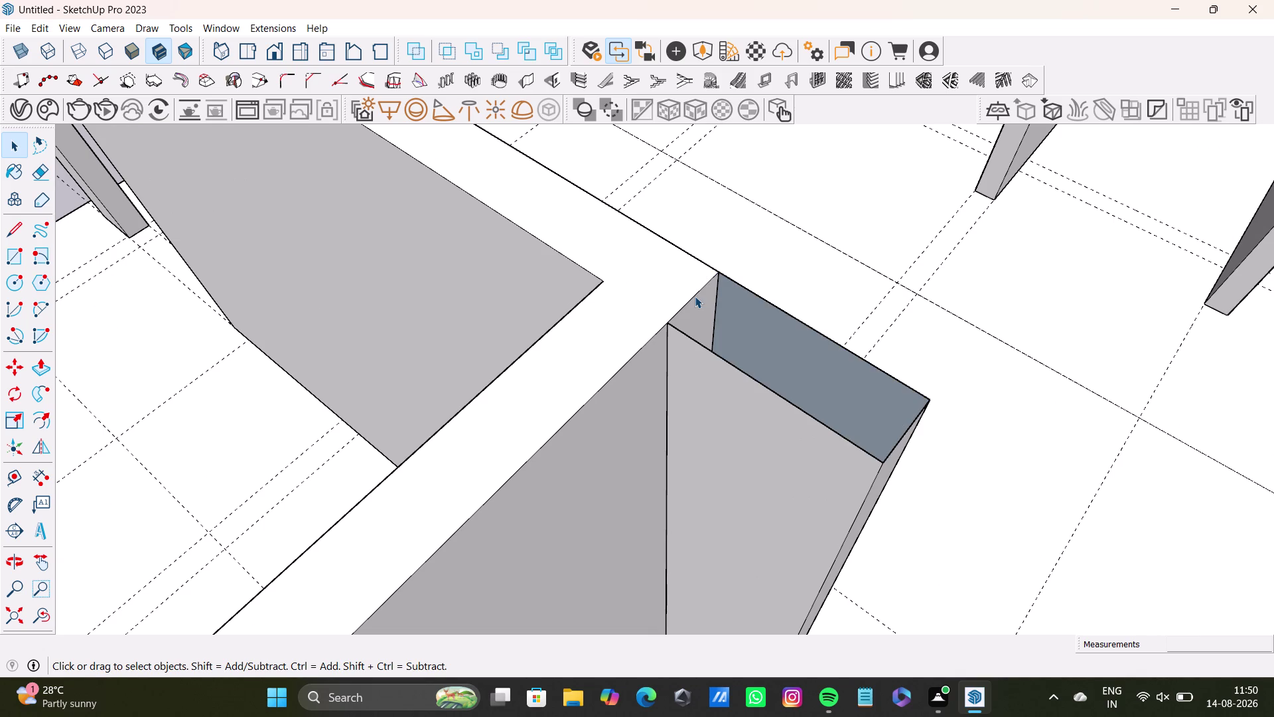